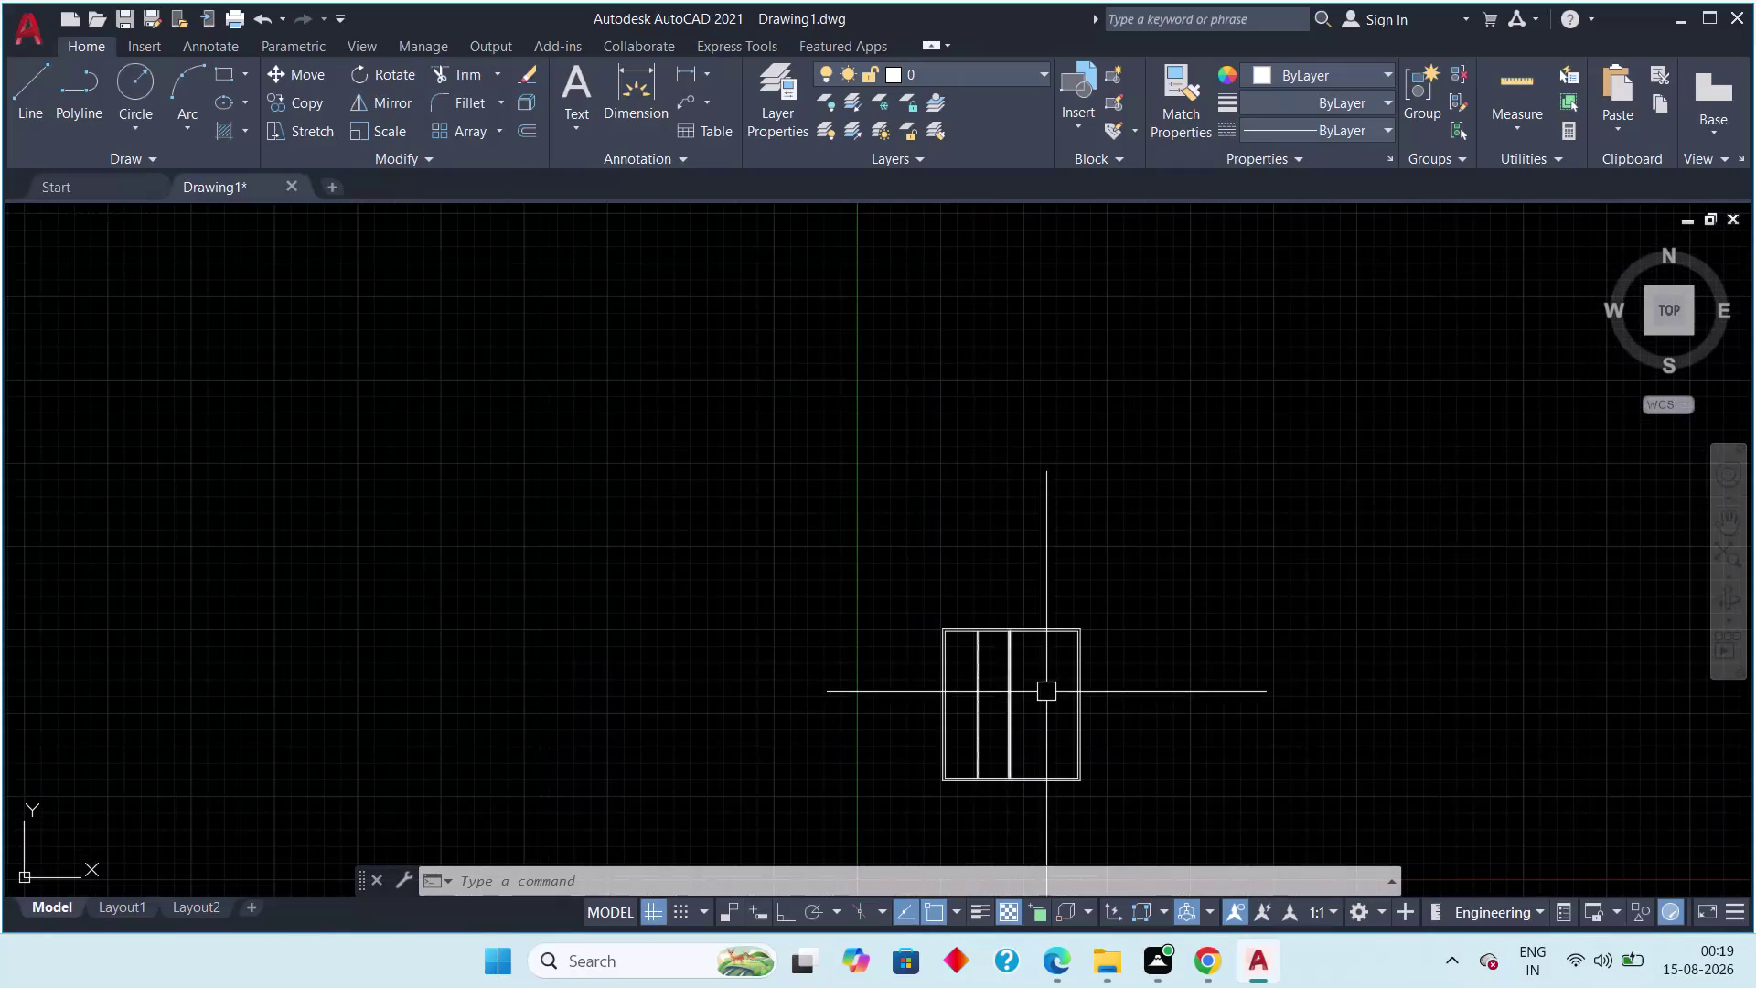
Window-select the rectangle with its two internal dividing lines and erase it all.
middle_drag(1047, 689, 996, 564)
scroll(up, 3)
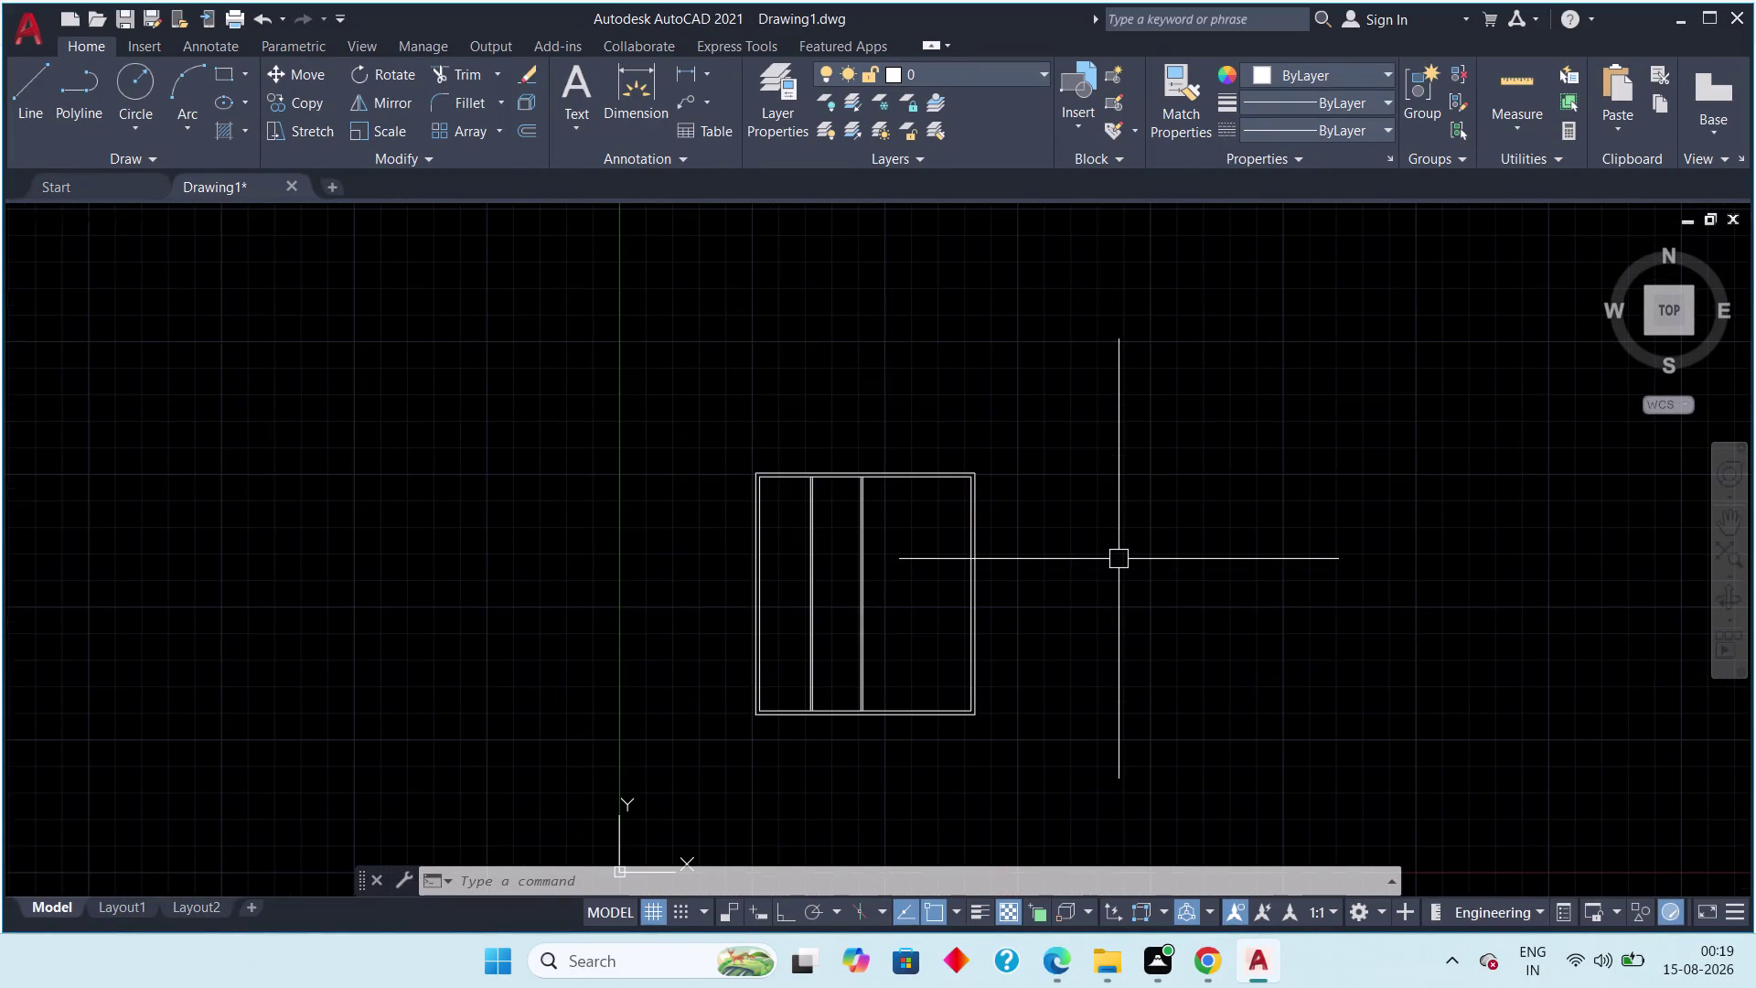
scroll(up, 3)
middle_drag(1079, 541, 1098, 473)
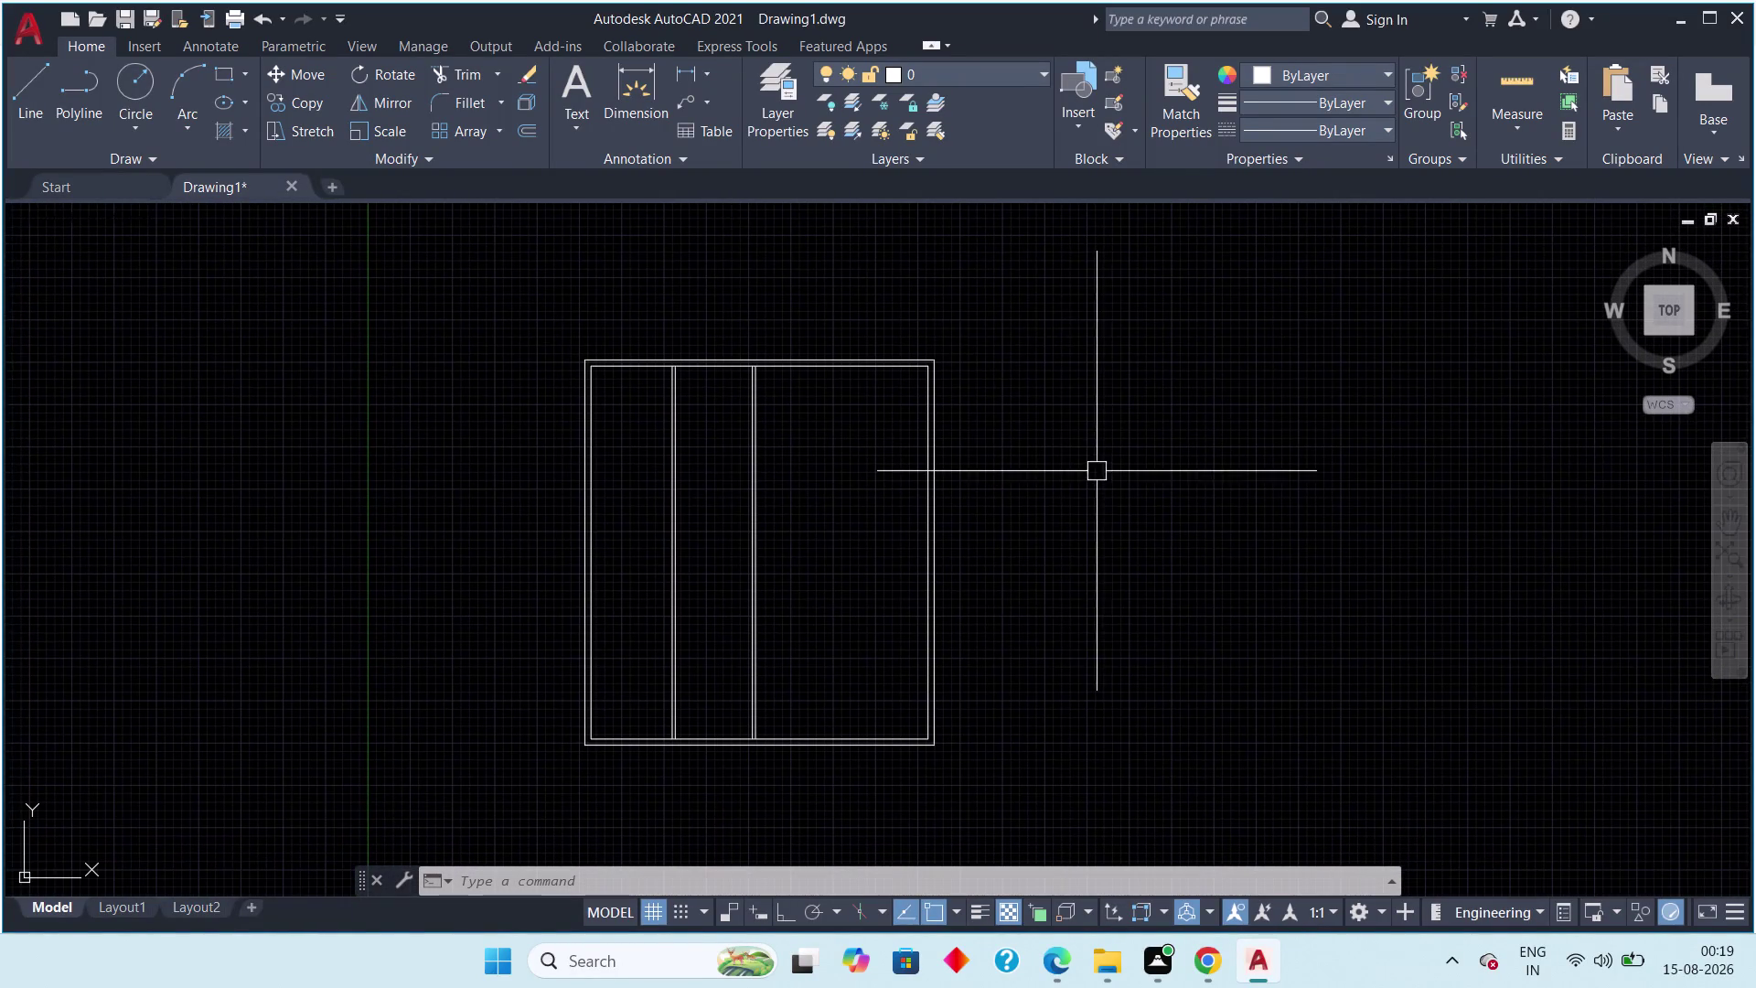
drag(995, 316, 990, 327)
click(533, 840)
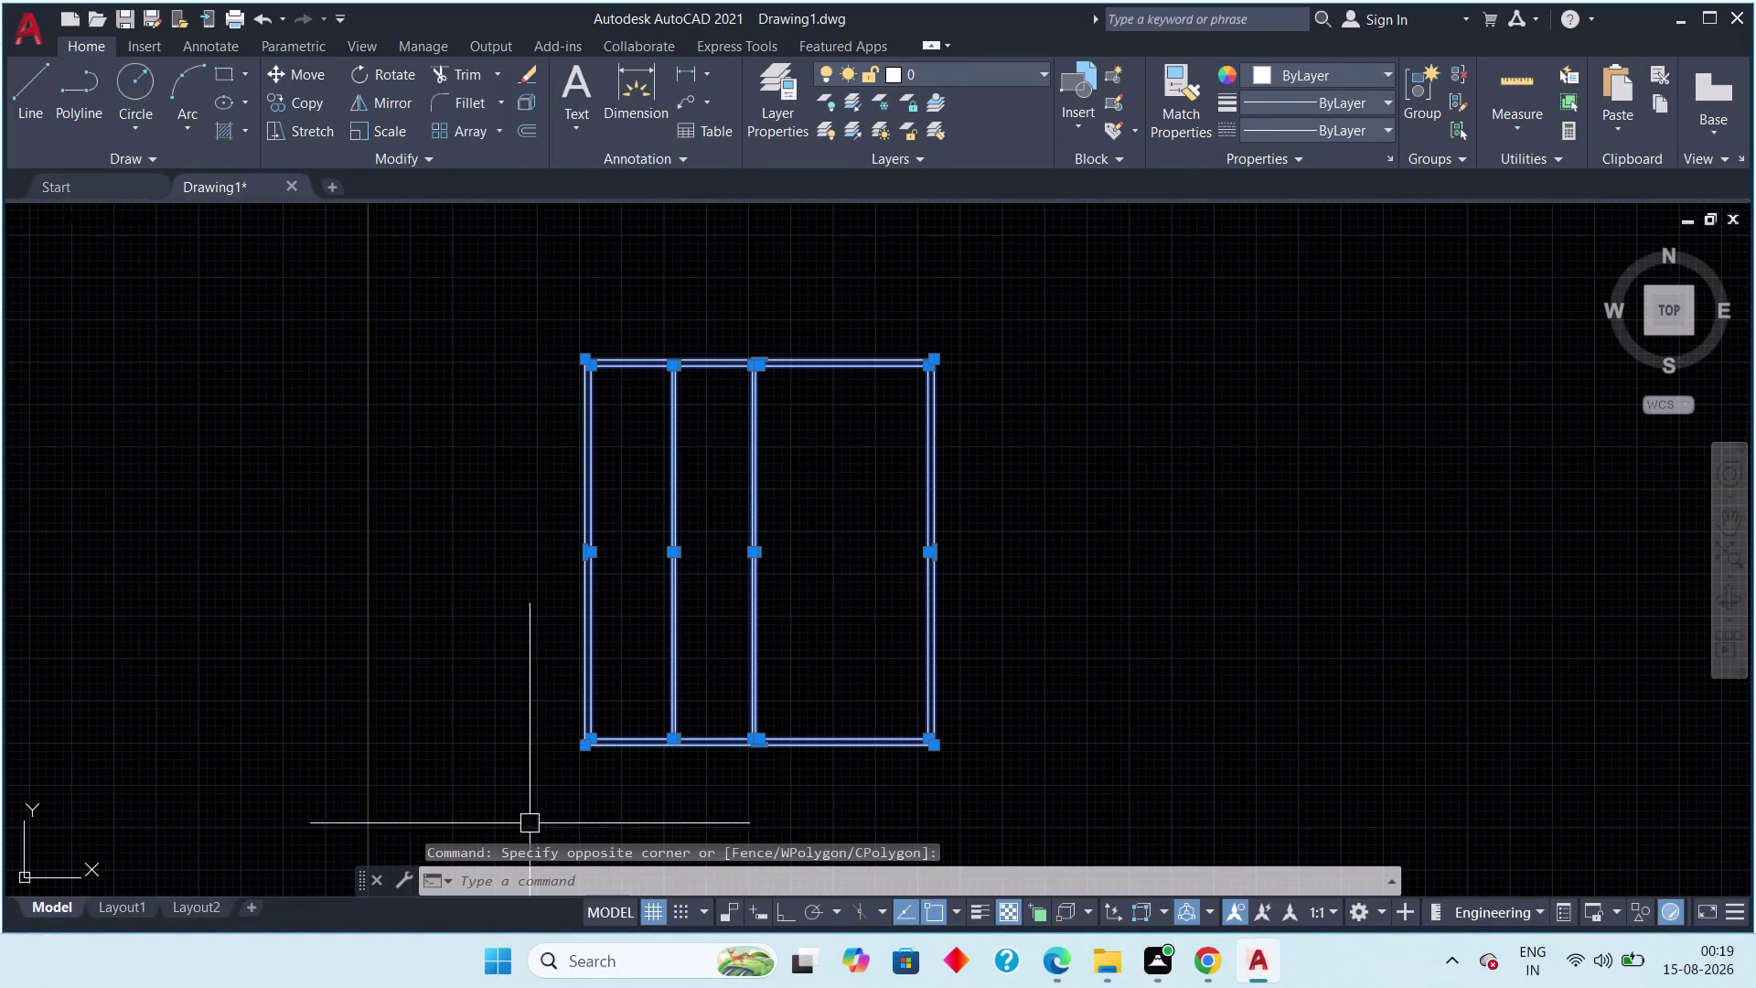
scroll(down, 3)
middle_drag(590, 743, 616, 739)
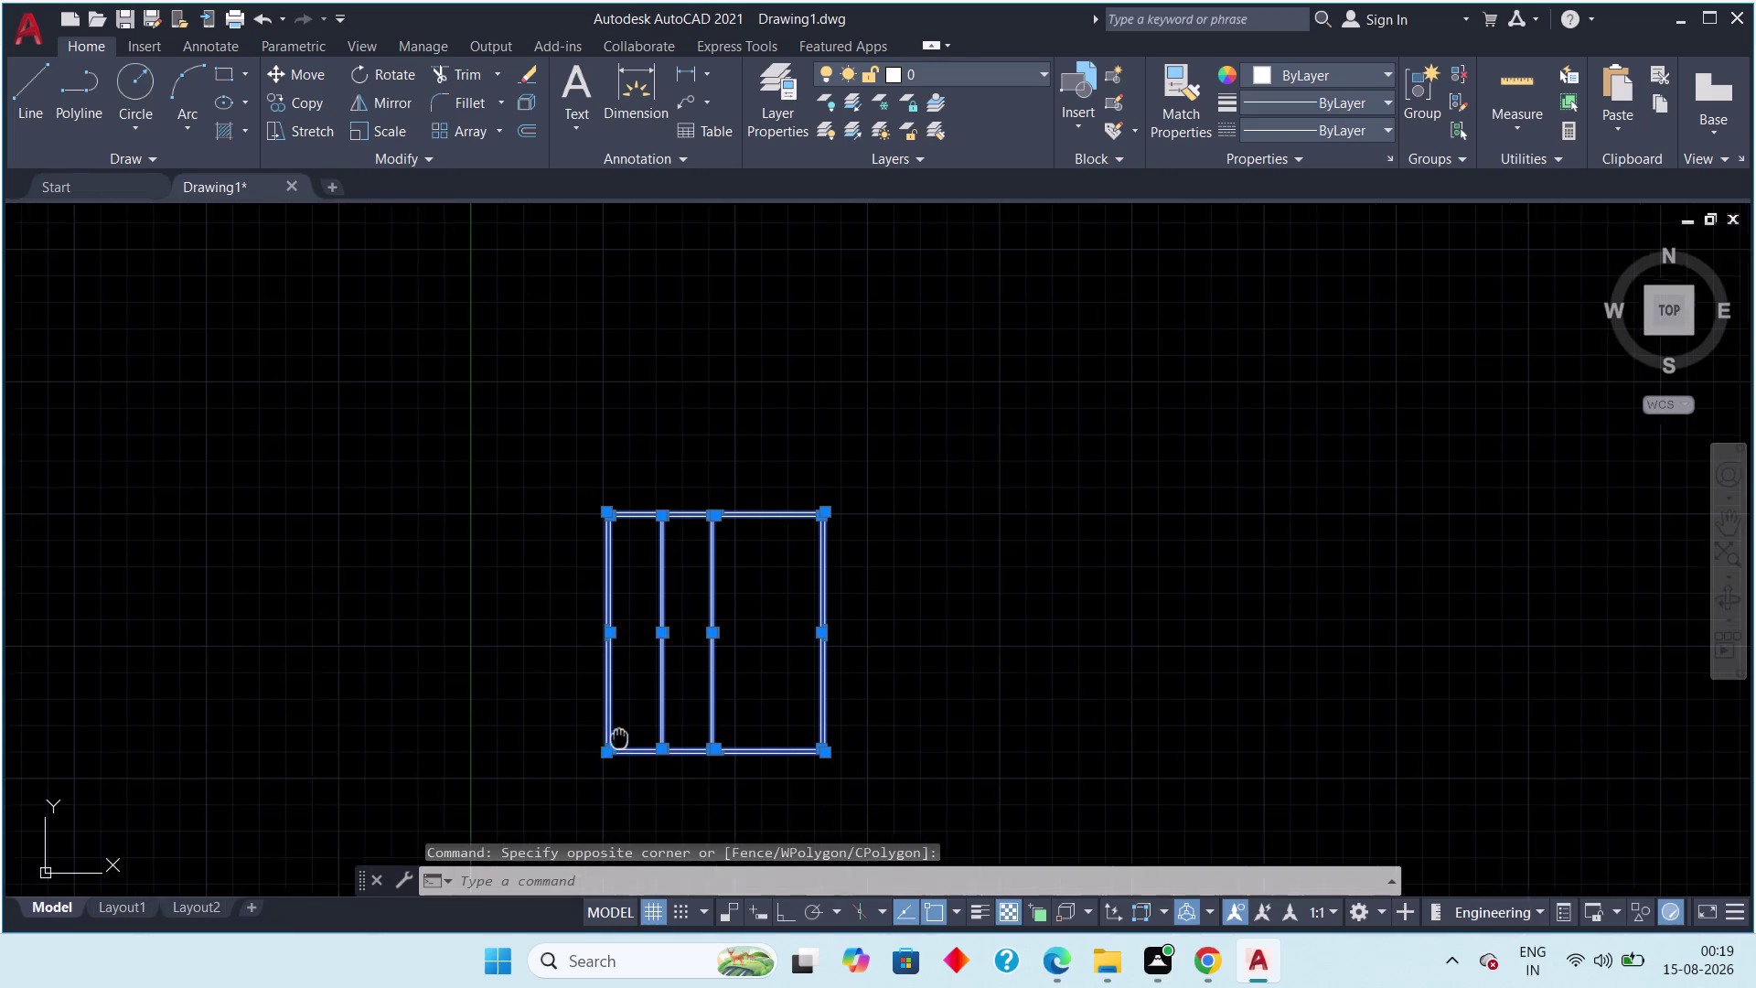
middle_drag(616, 739, 642, 736)
key(Delete)
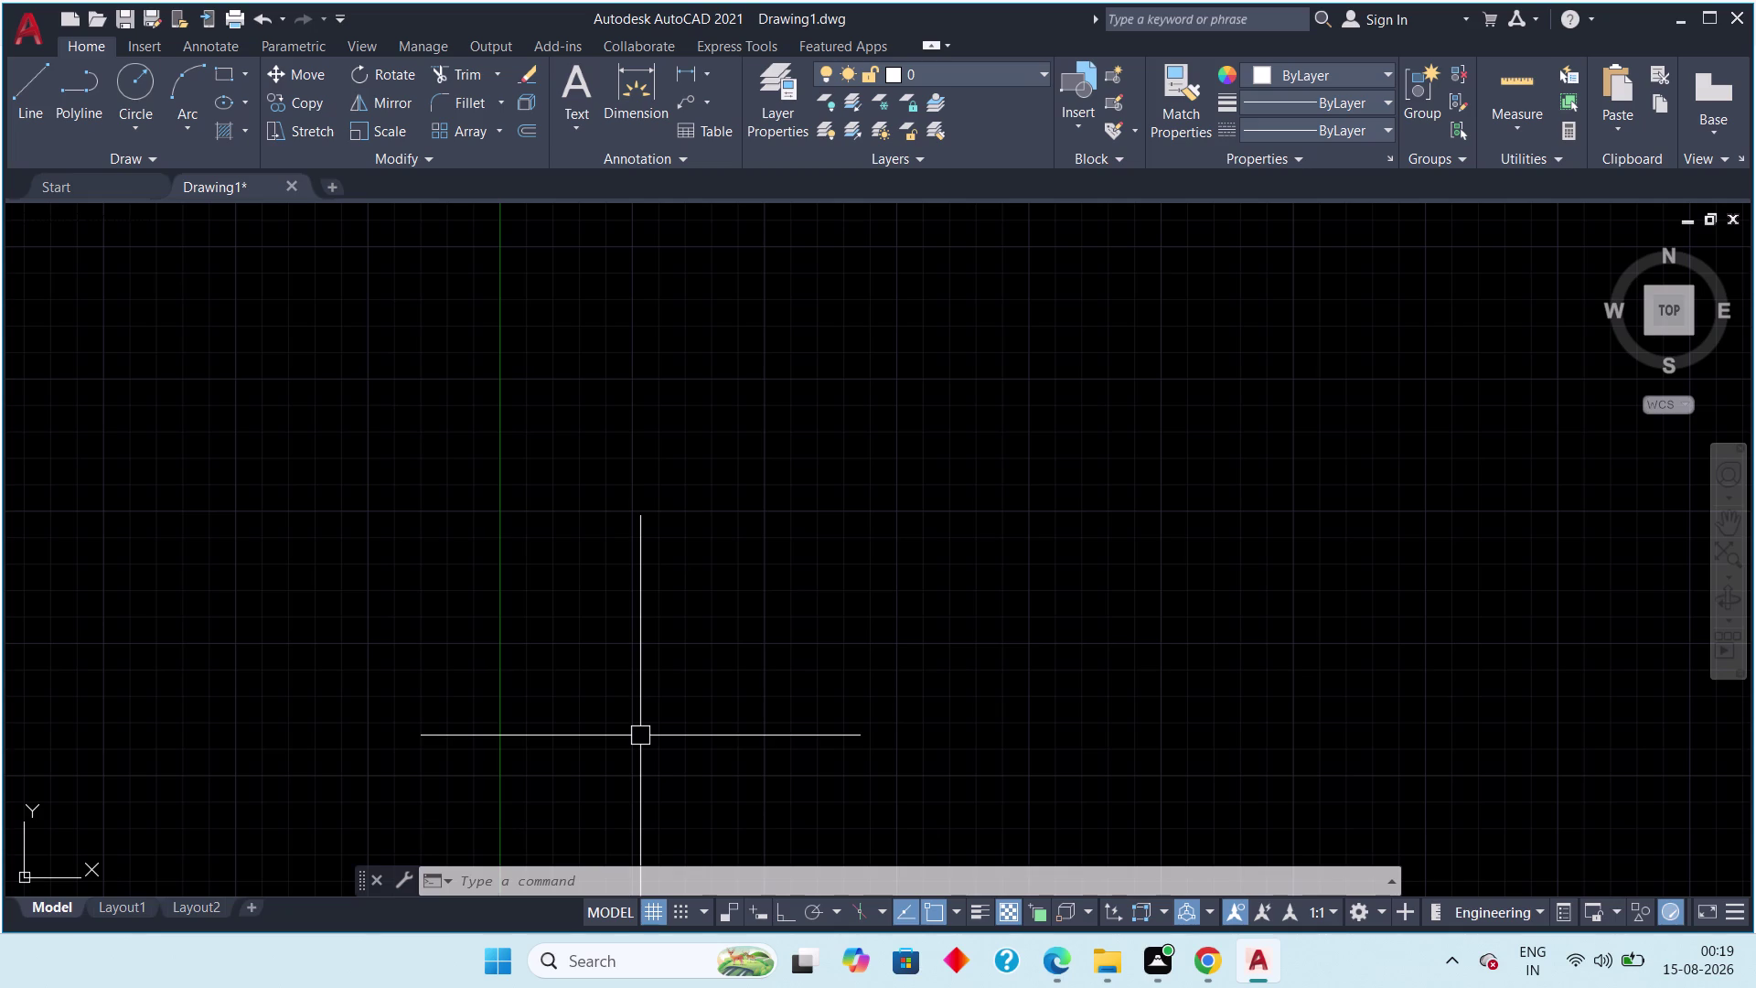
Undo fifteen times to restore the doubled rectangle outline before the offsets.
key(ctrl+z)
key(ctrl+z)
key(ctrl+z)
key(ctrl+z)
key(ctrl+z)
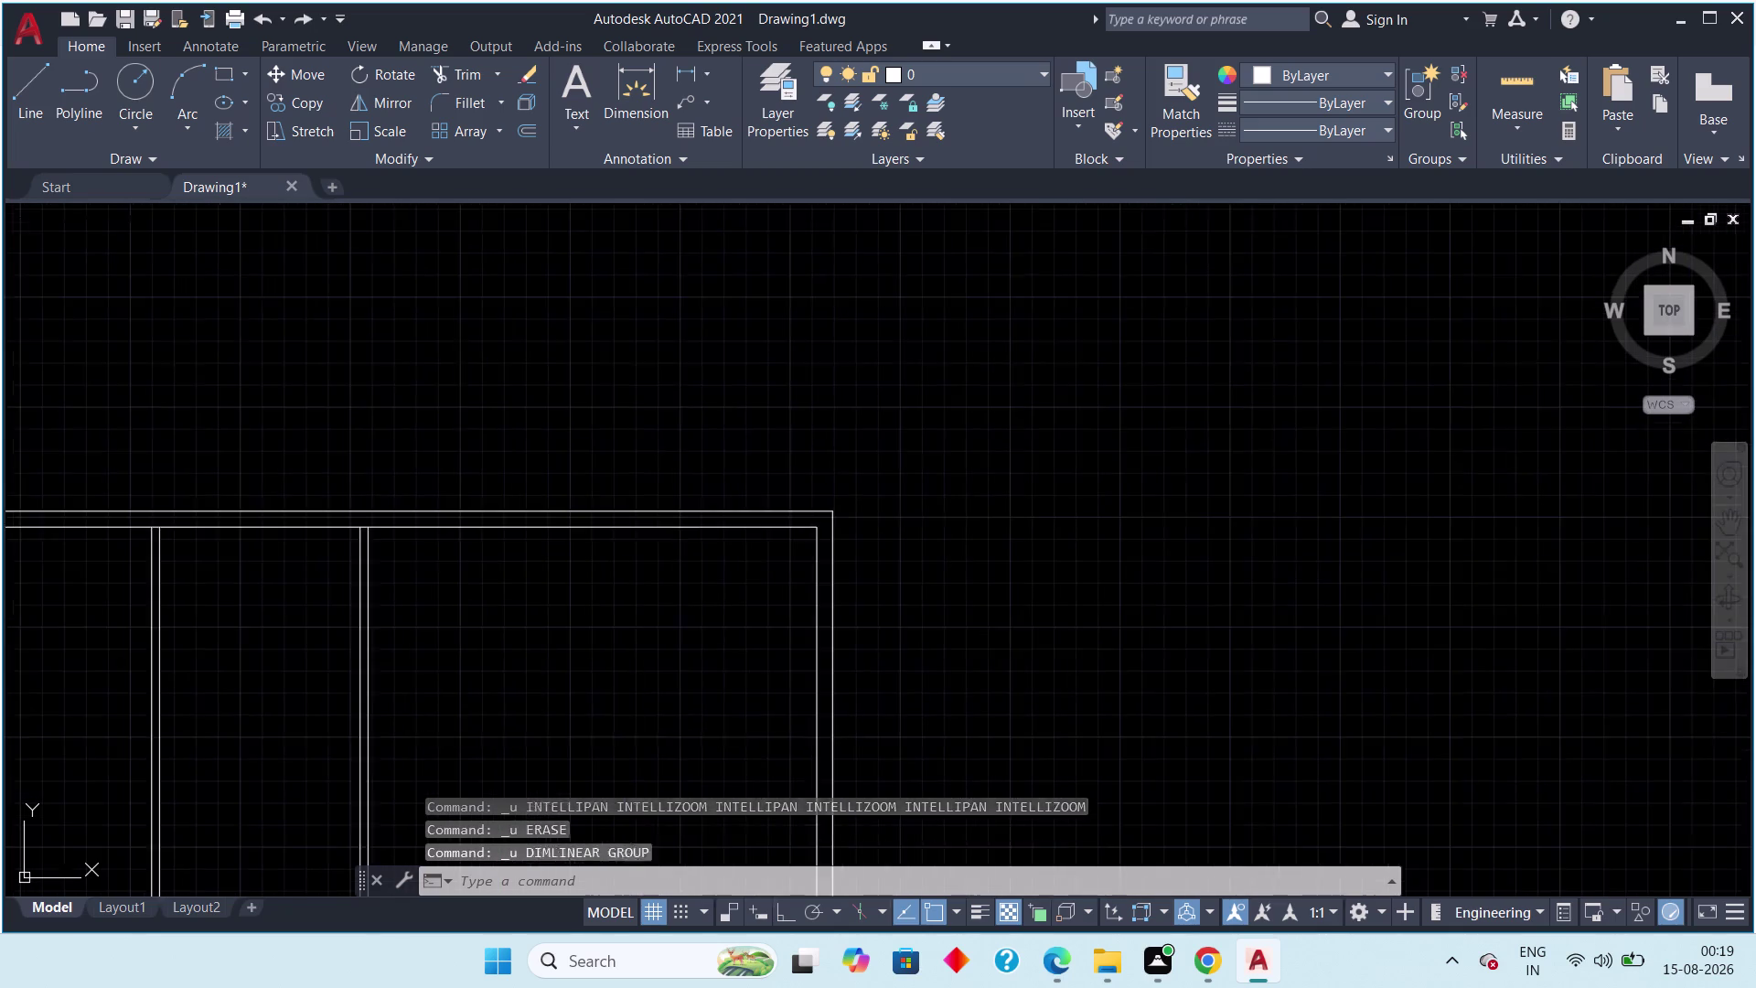
key(ctrl+z)
key(ctrl+z)
key(ctrl+z)
key(ctrl+z)
key(ctrl+z)
key(ctrl+z)
key(ctrl+z)
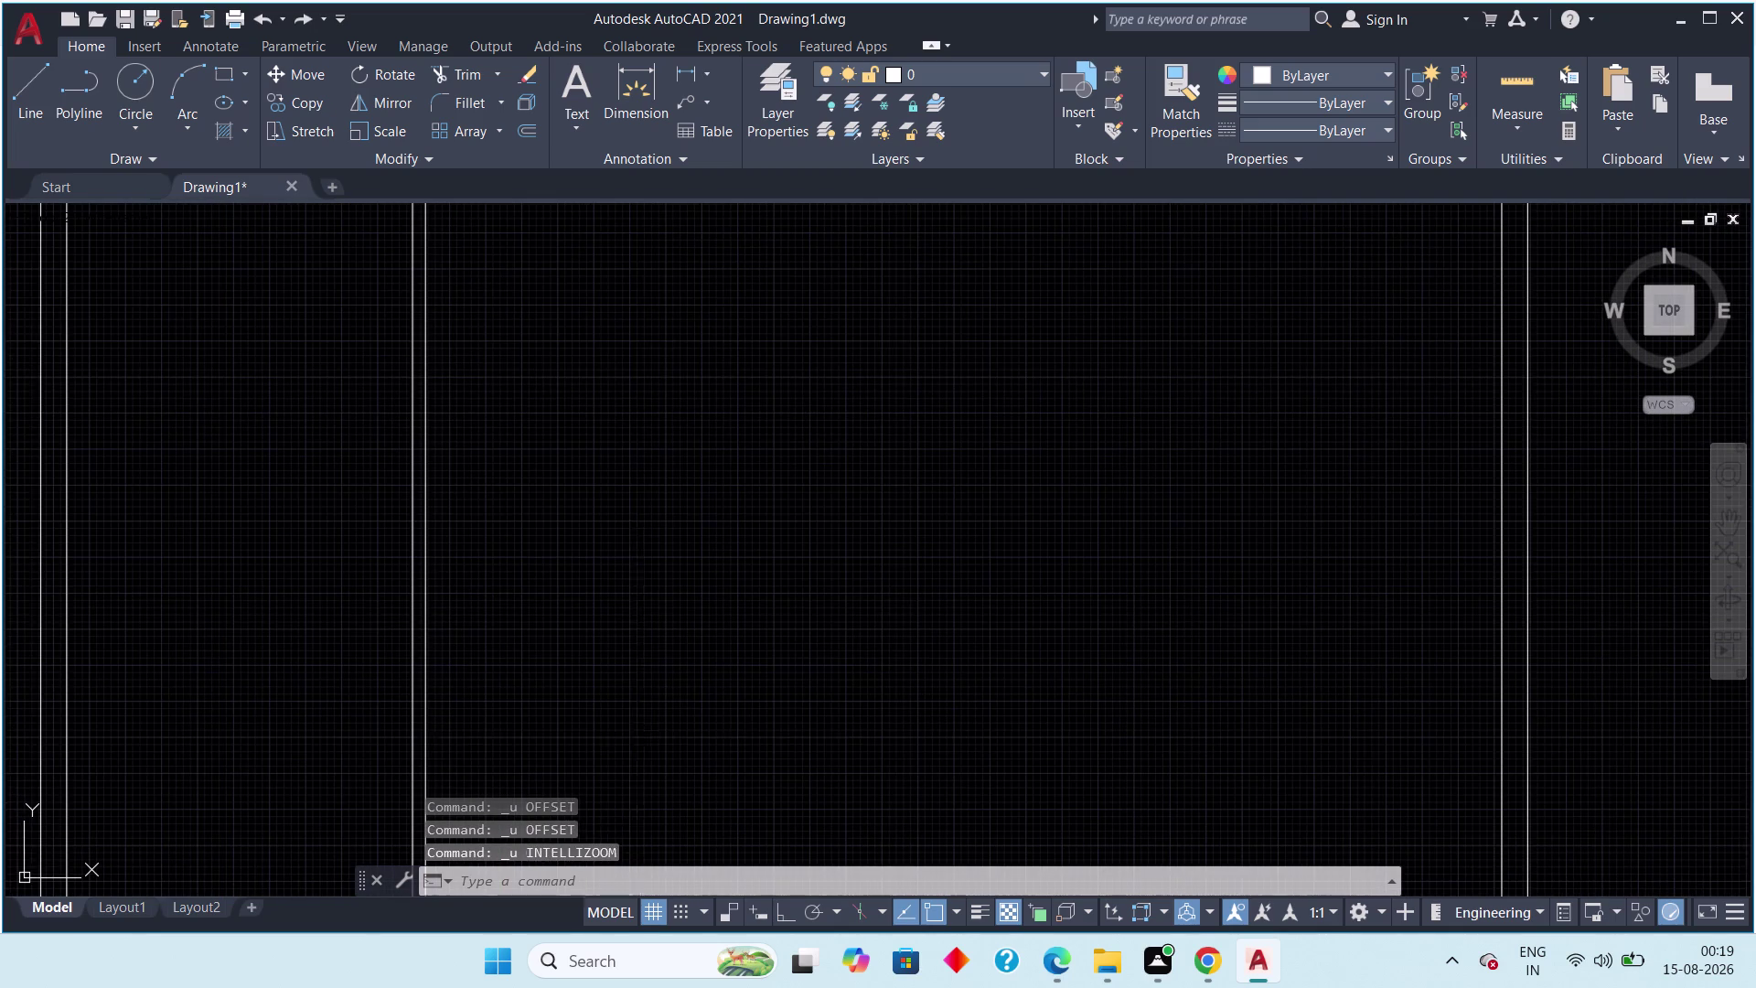
key(ctrl+z)
key(ctrl+z)
key(ctrl+z)
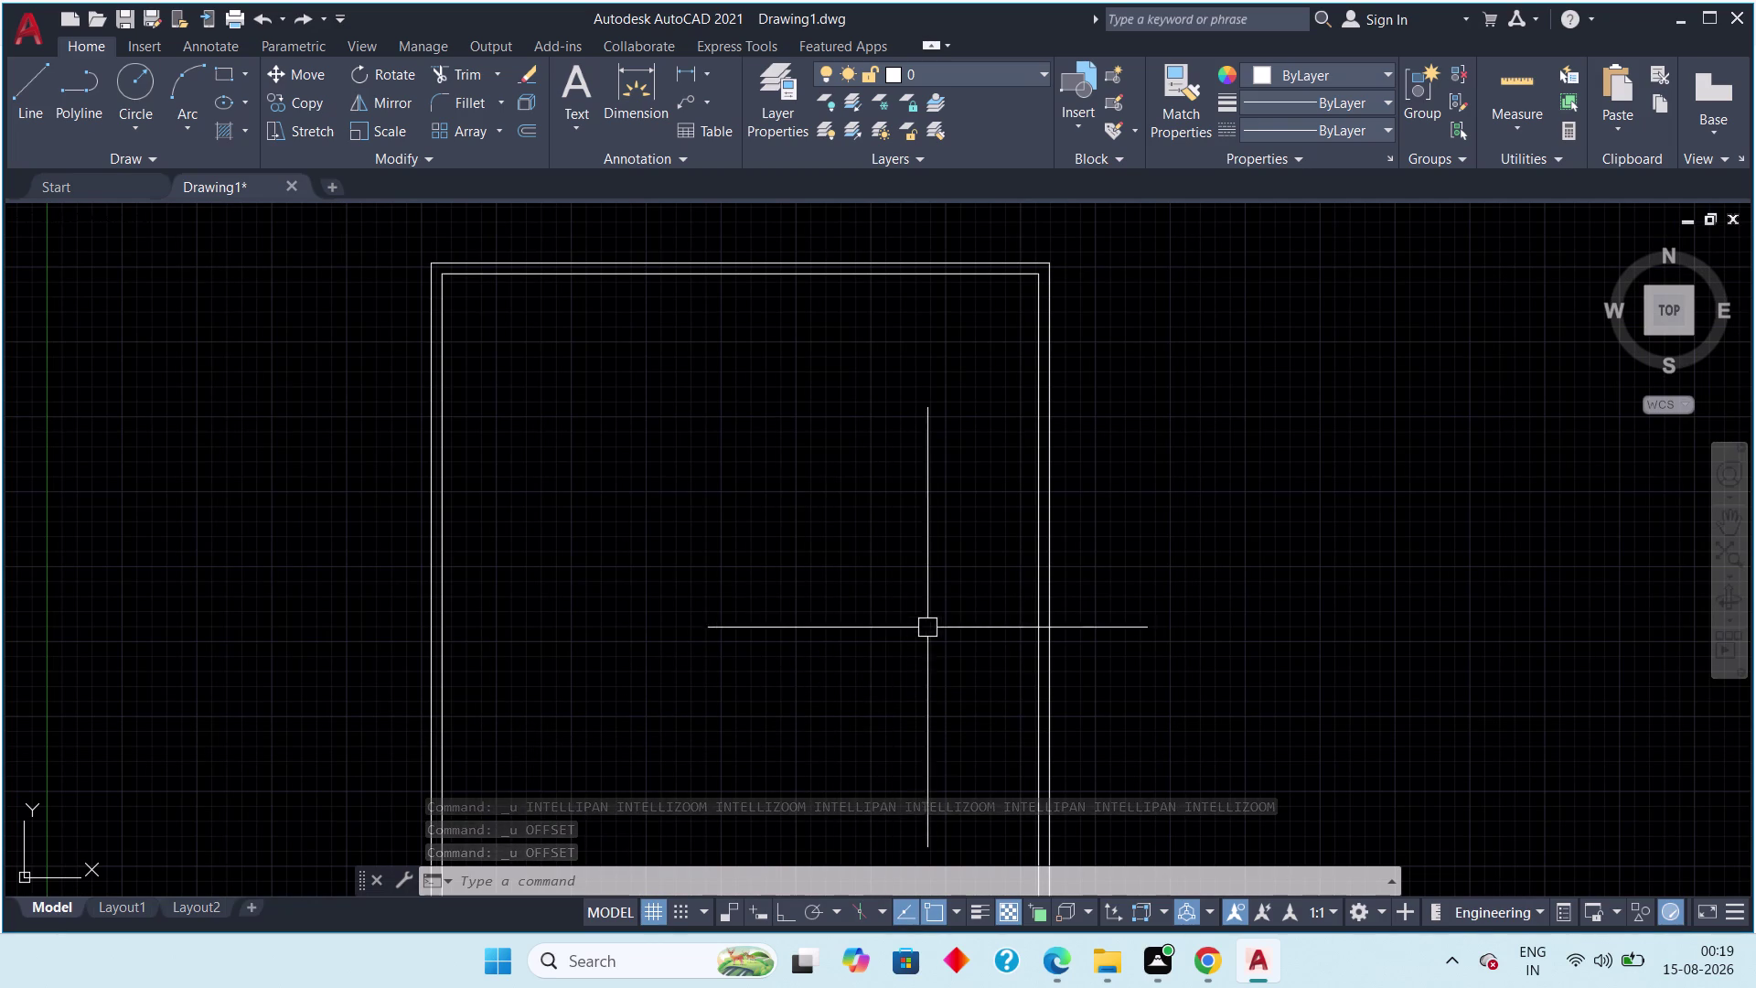
Delete the inner right, top, left and bottom offset lines.
click(1032, 595)
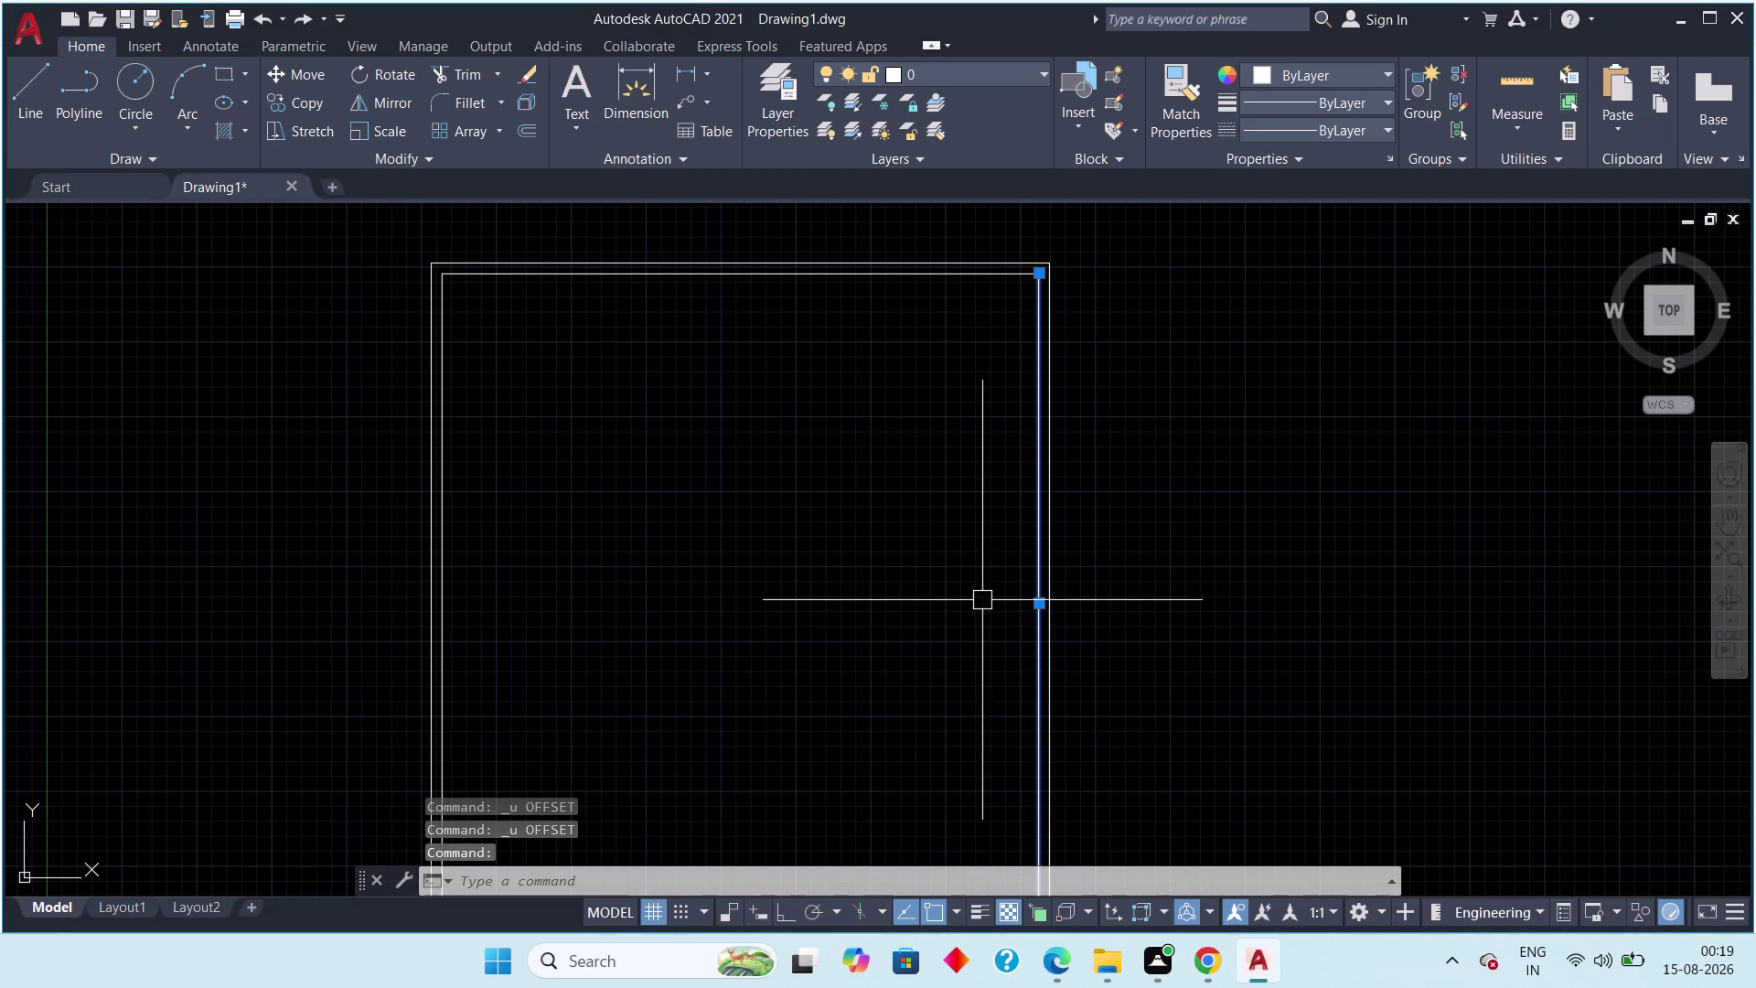
key(Delete)
click(800, 274)
key(Delete)
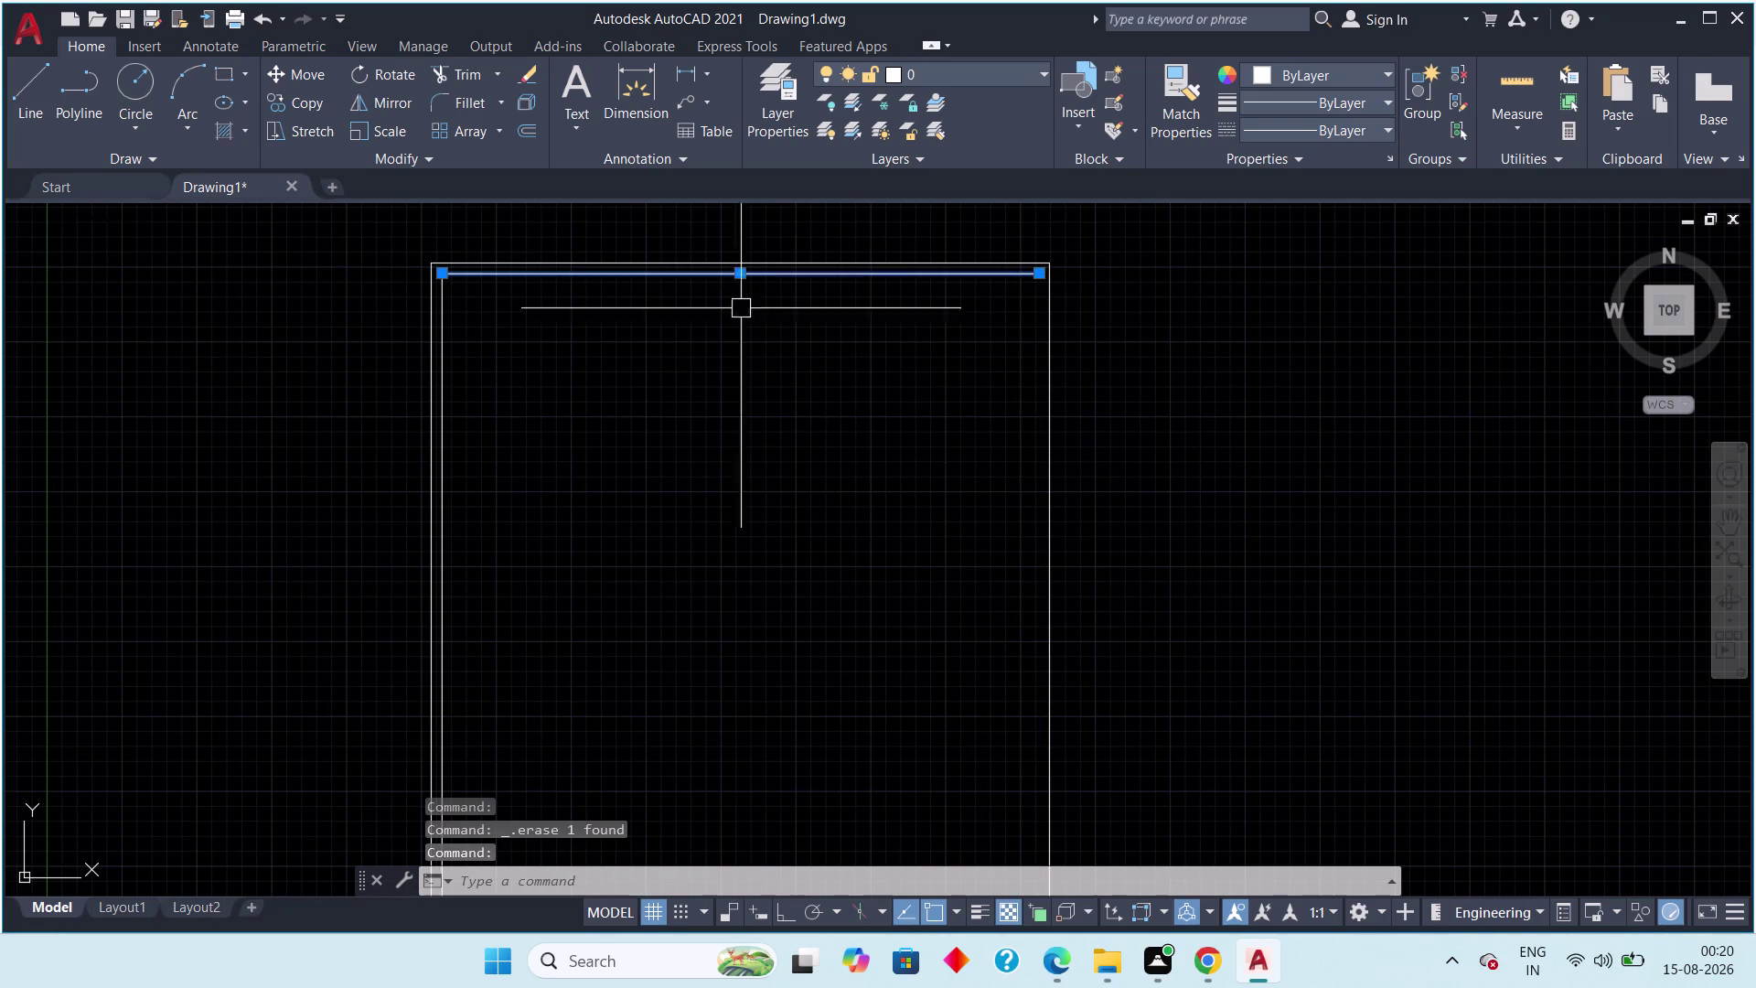
click(443, 502)
key(Delete)
scroll(down, 3)
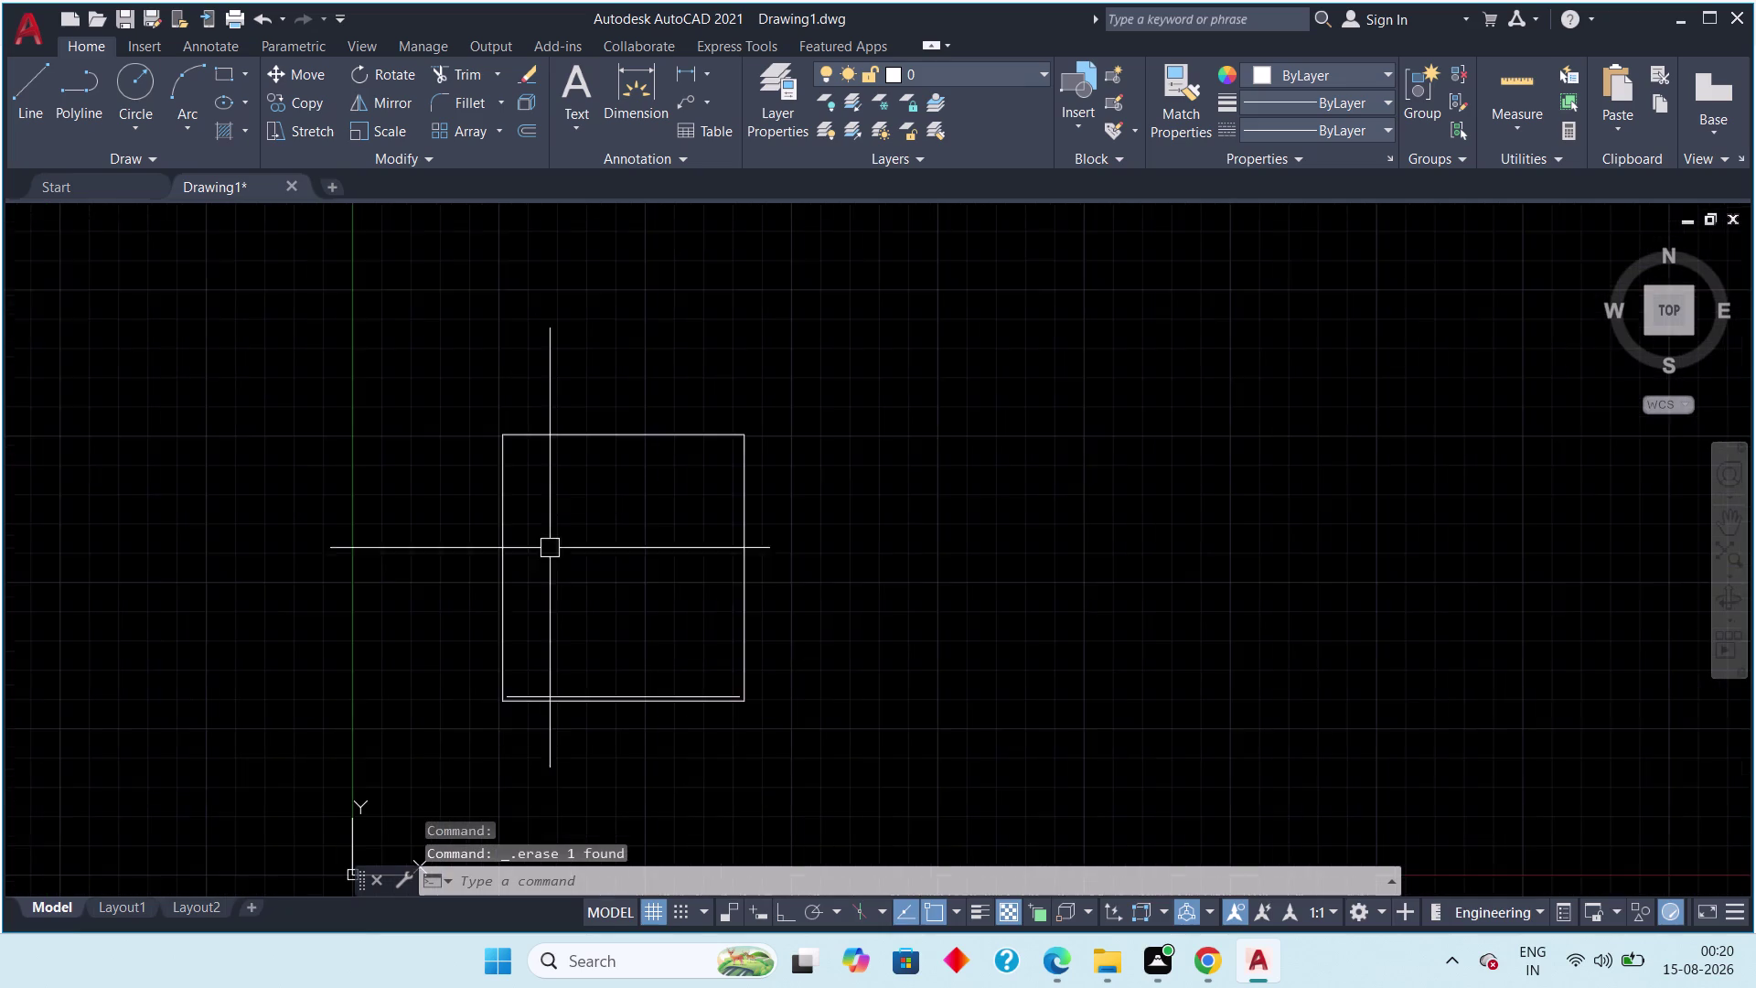
middle_drag(573, 574, 507, 429)
scroll(up, 3)
click(555, 571)
key(Delete)
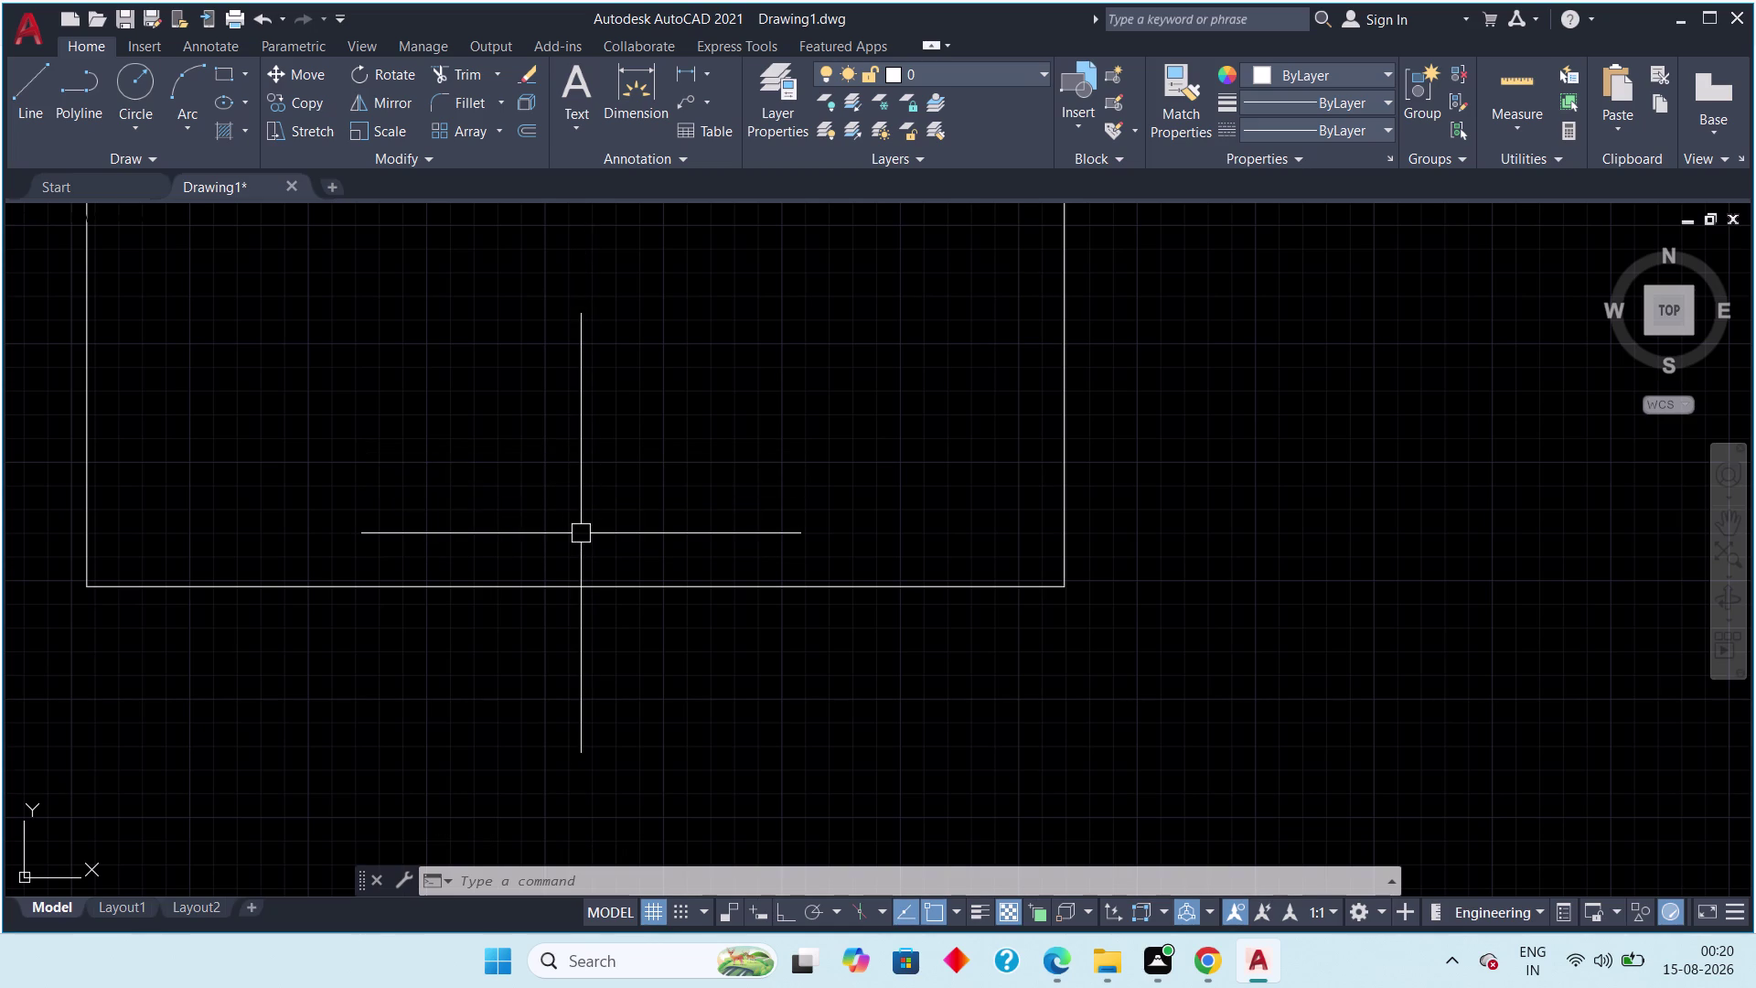
Zoom in on the rectangle's lower-left corner and start the Line command.
scroll(down, 3)
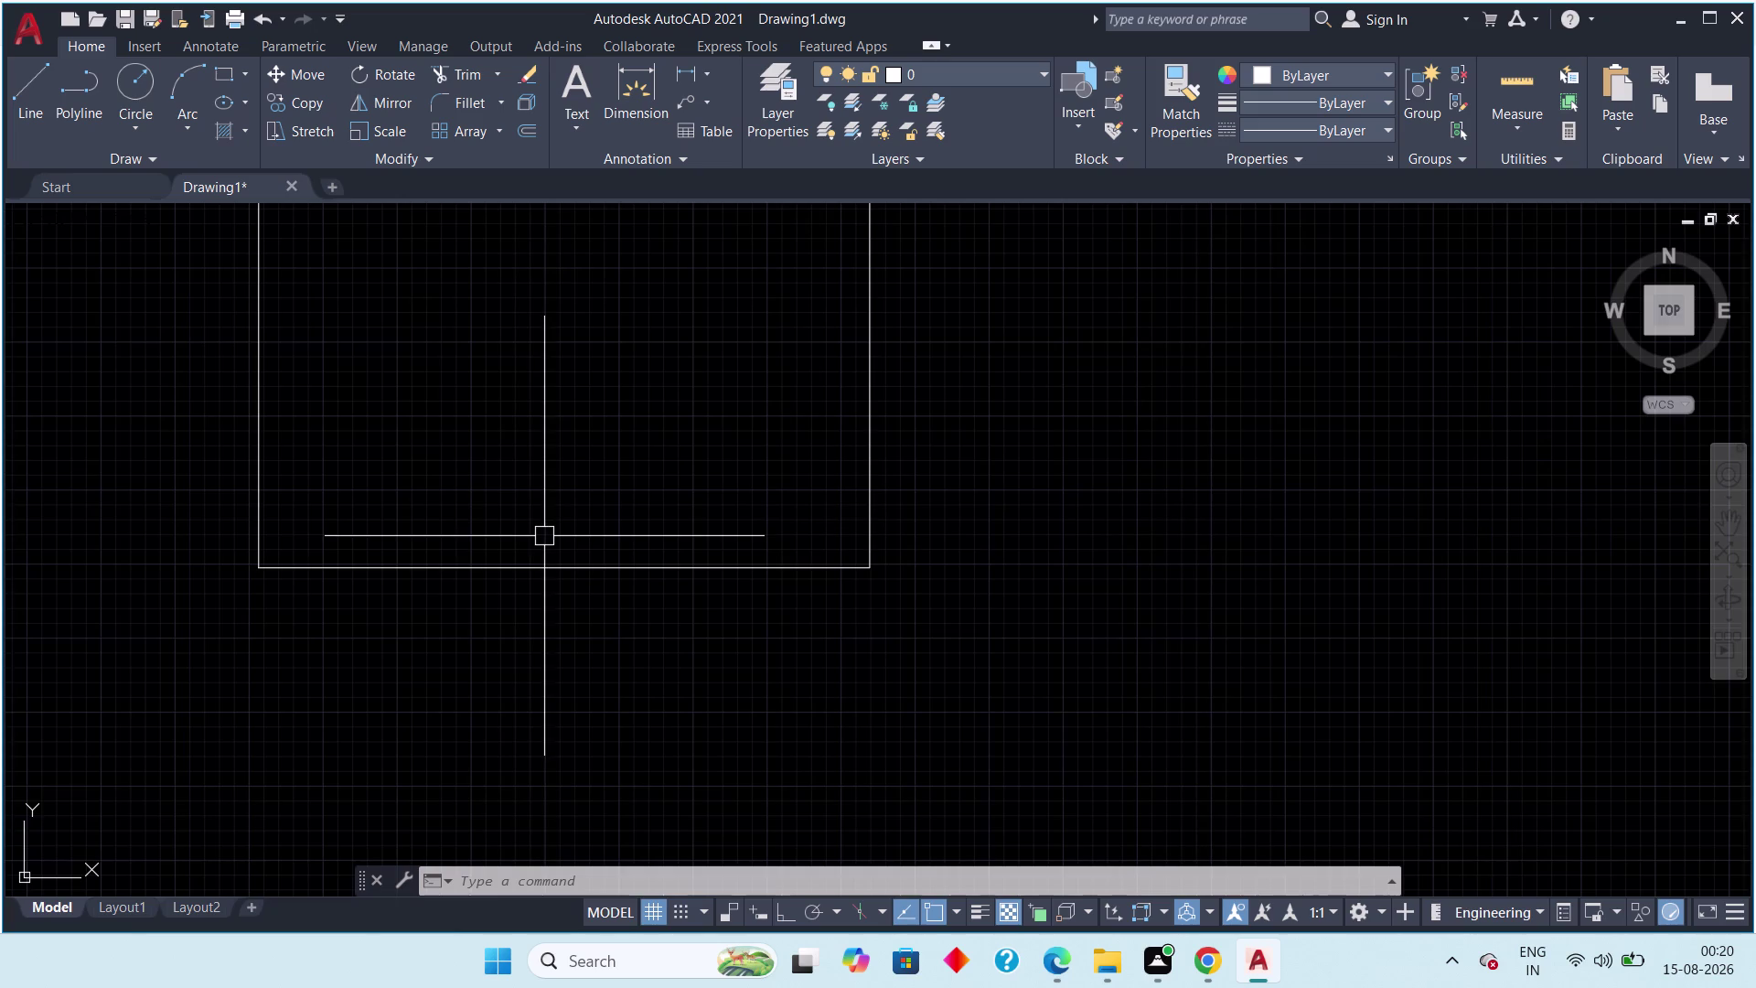
middle_drag(517, 522, 851, 490)
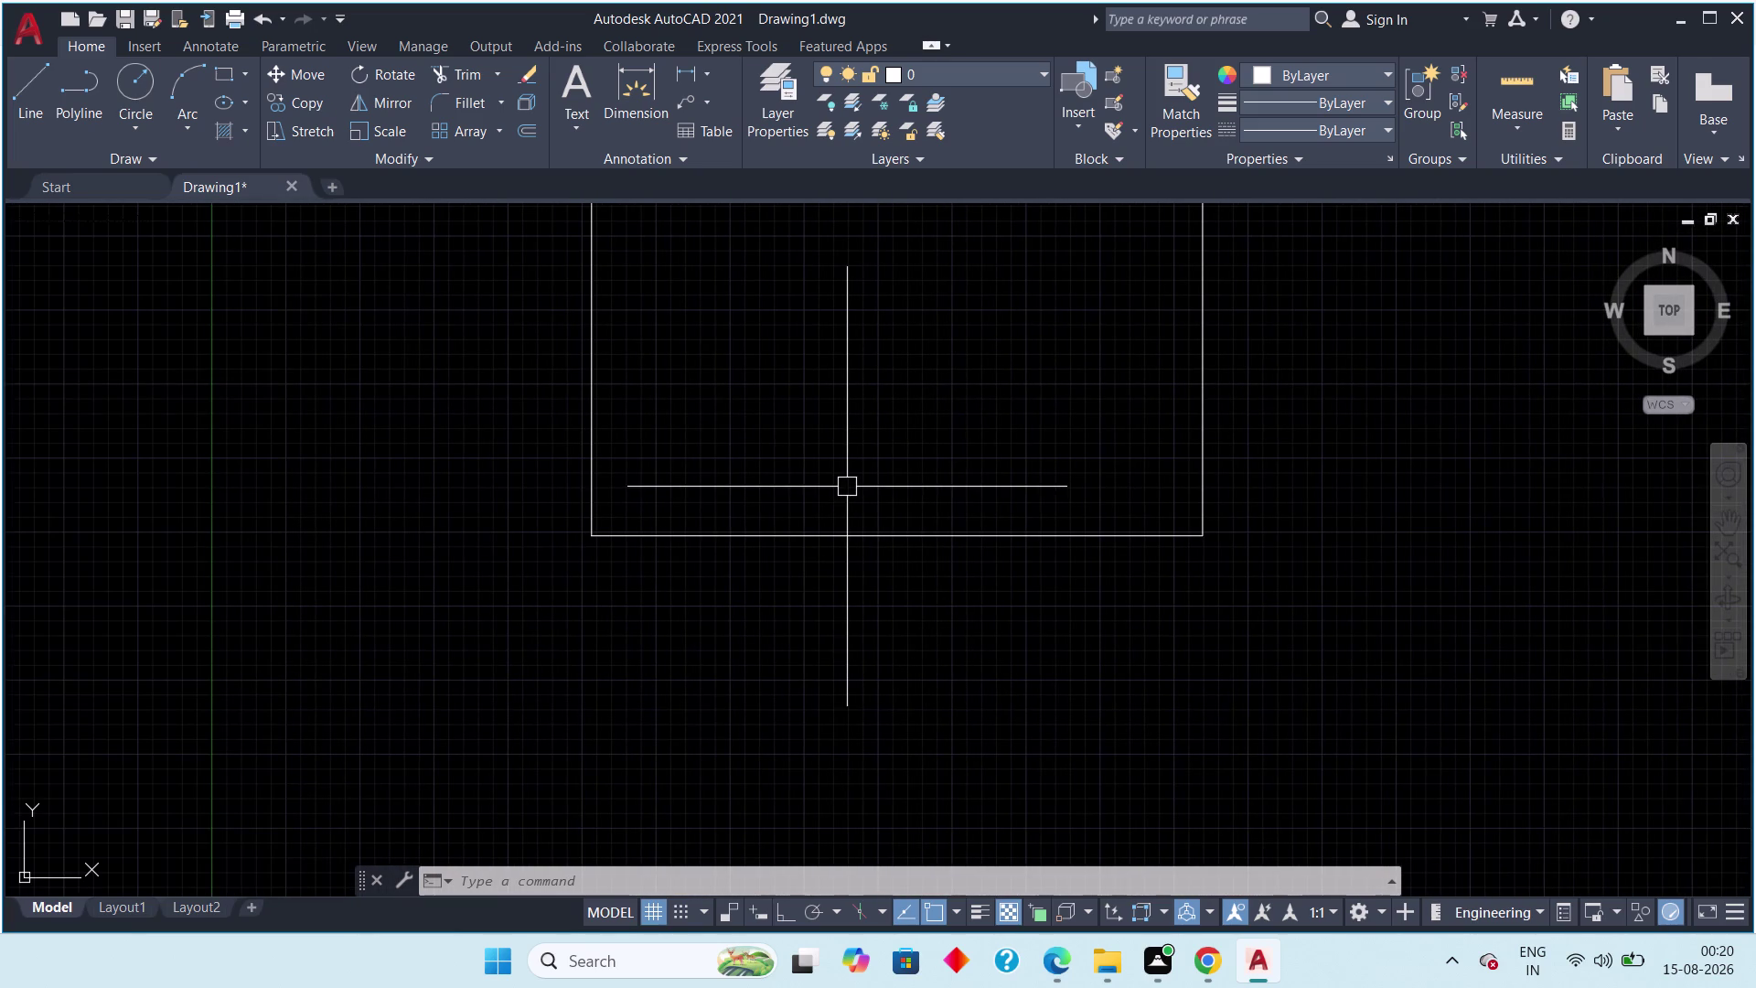
scroll(up, 3)
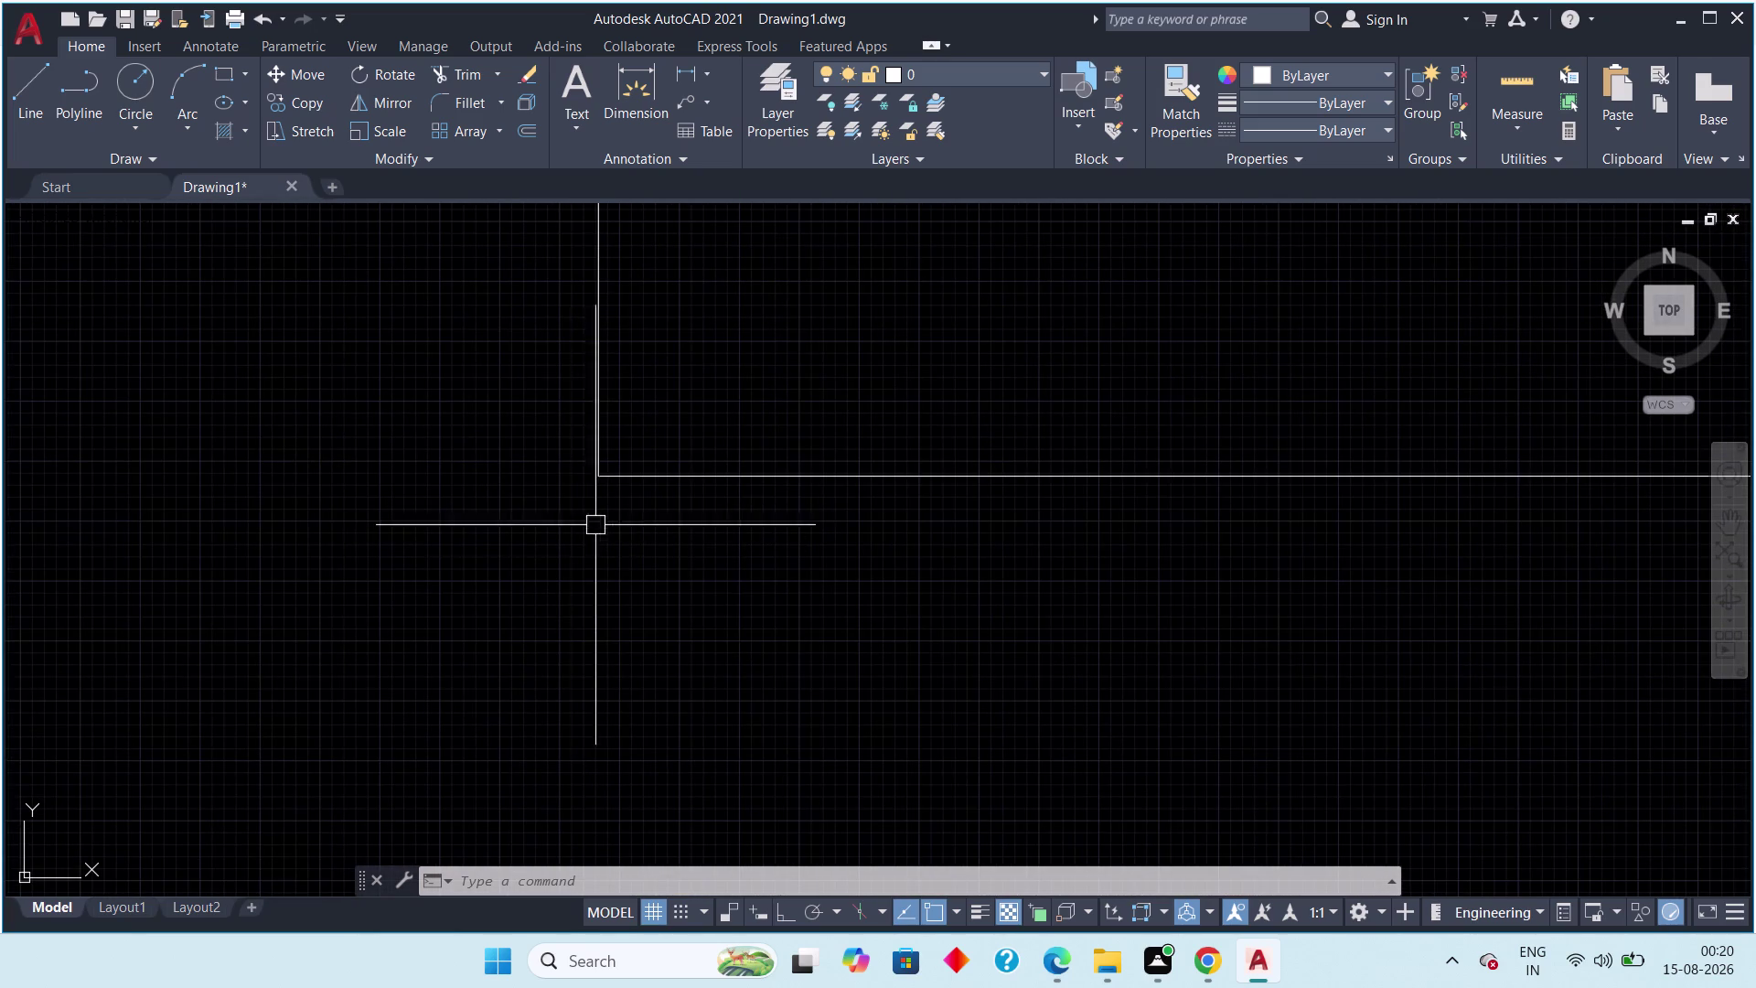
scroll(up, 3)
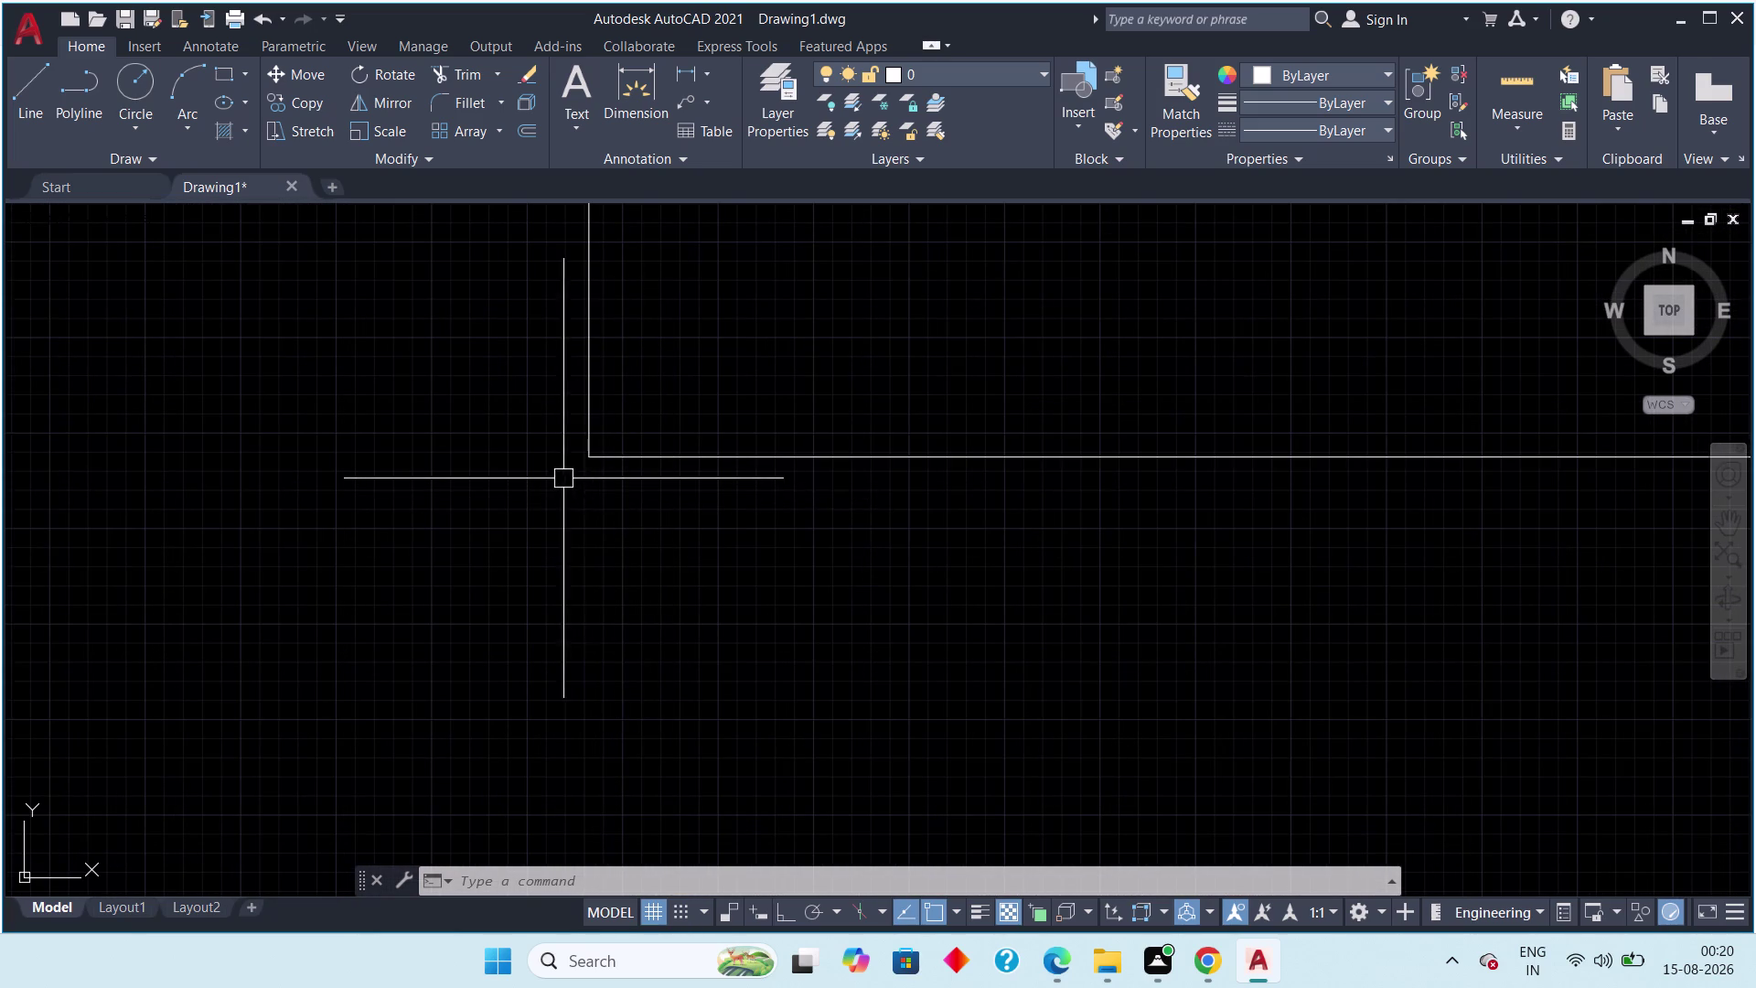
scroll(up, 3)
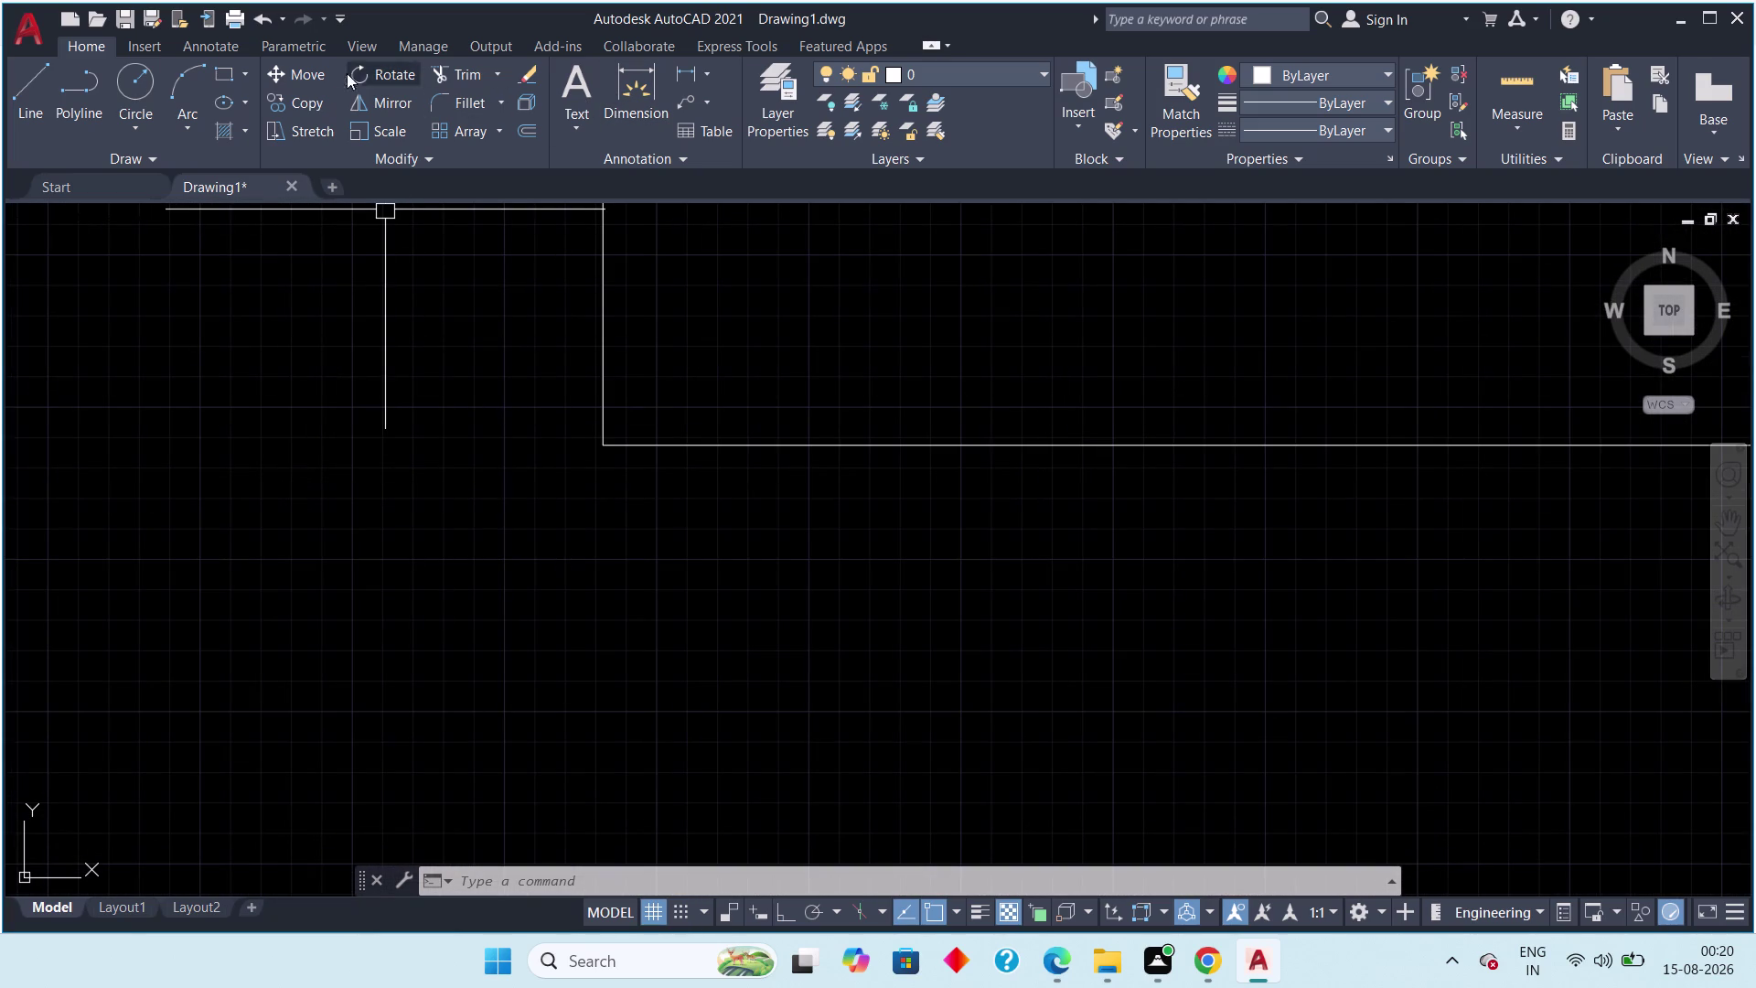
click(35, 86)
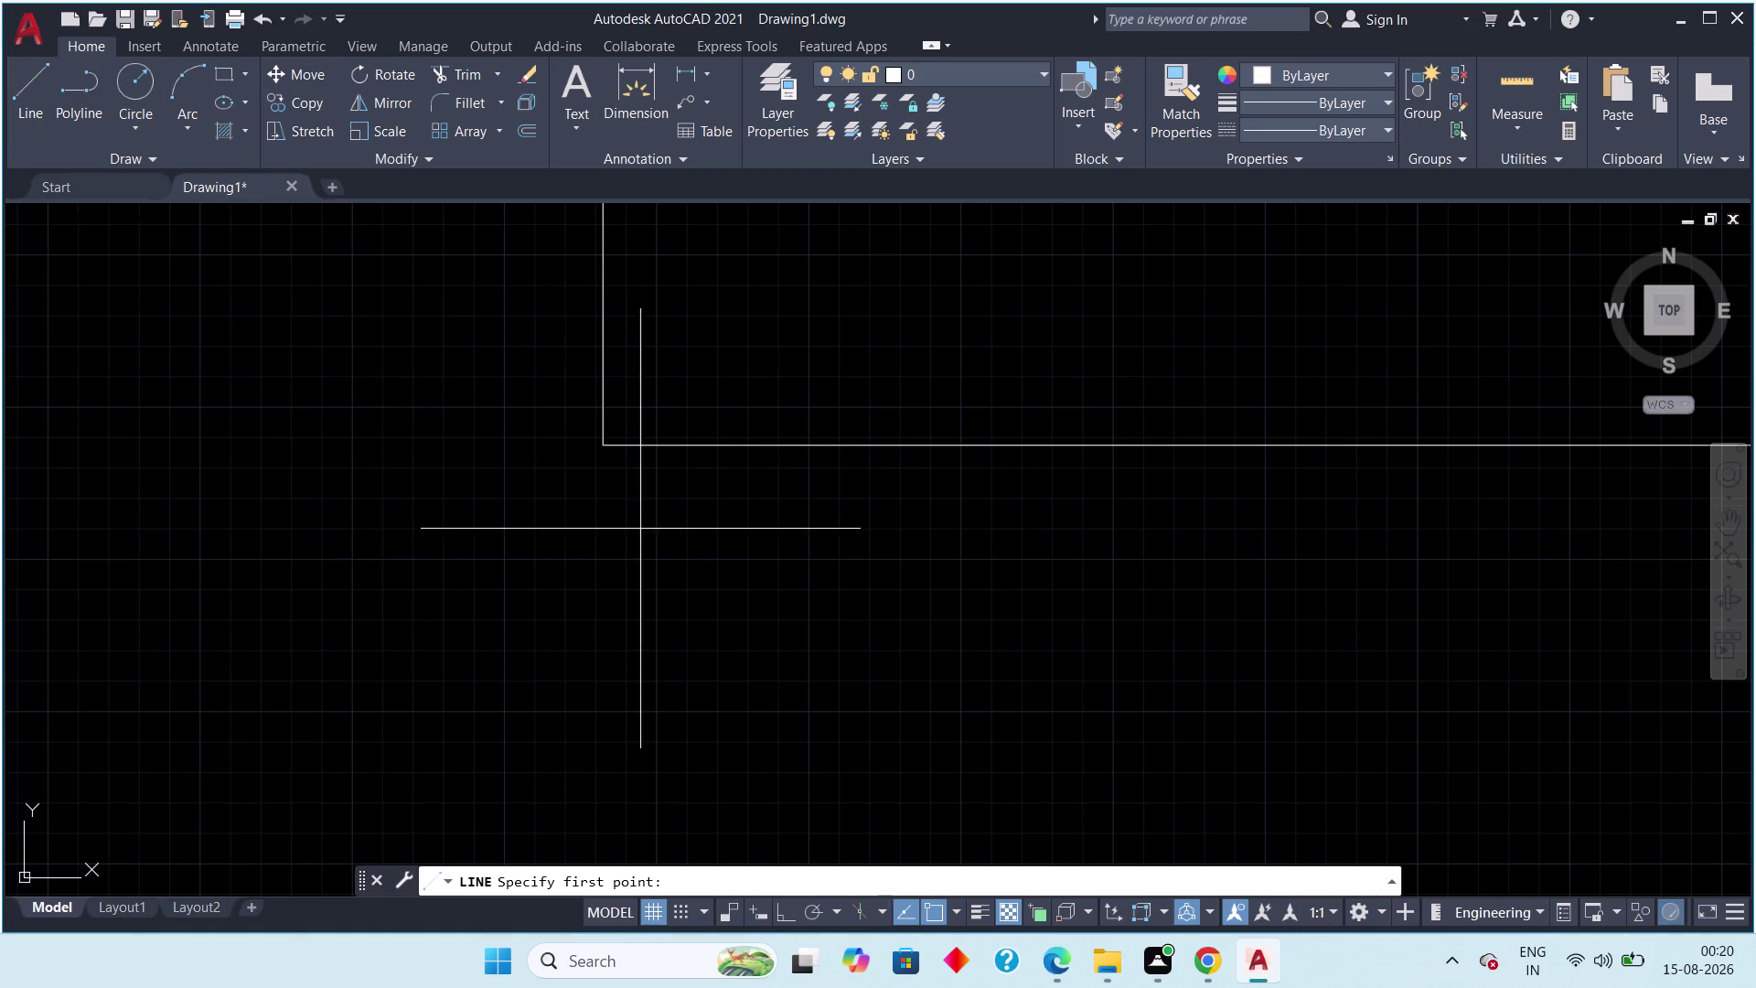
Draw a 2' horizontal line leftward from the lower-left corner with Ortho on.
click(596, 440)
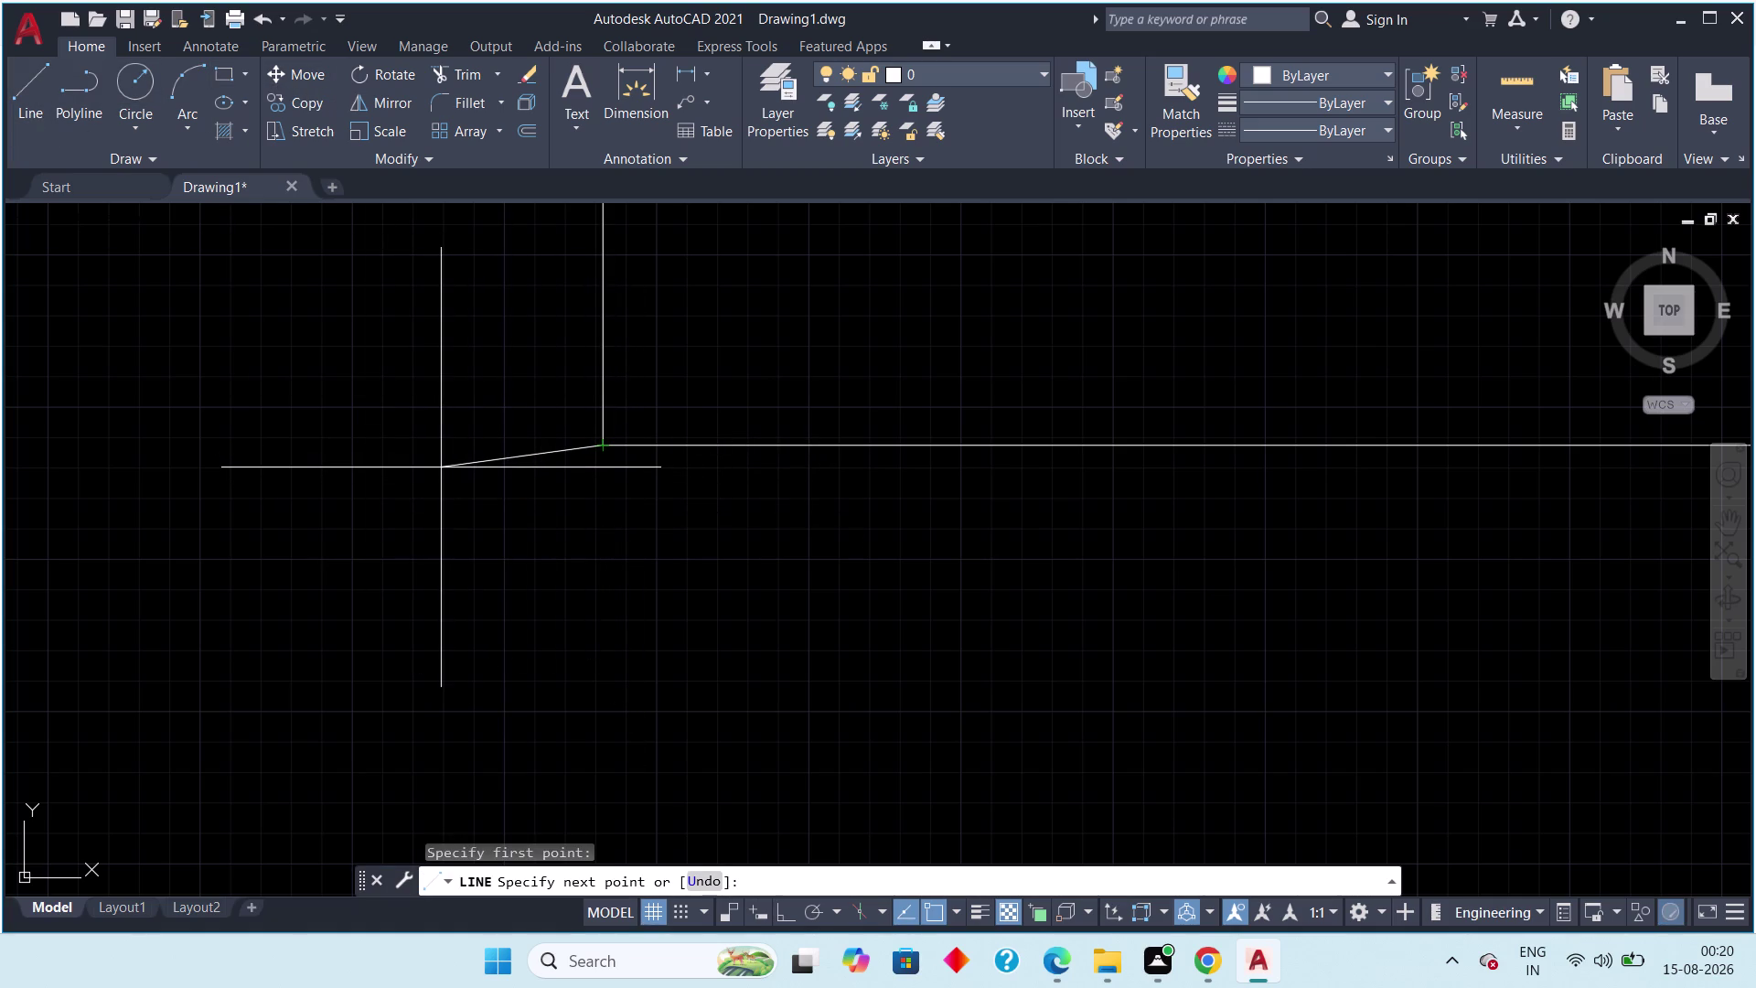
key(F8)
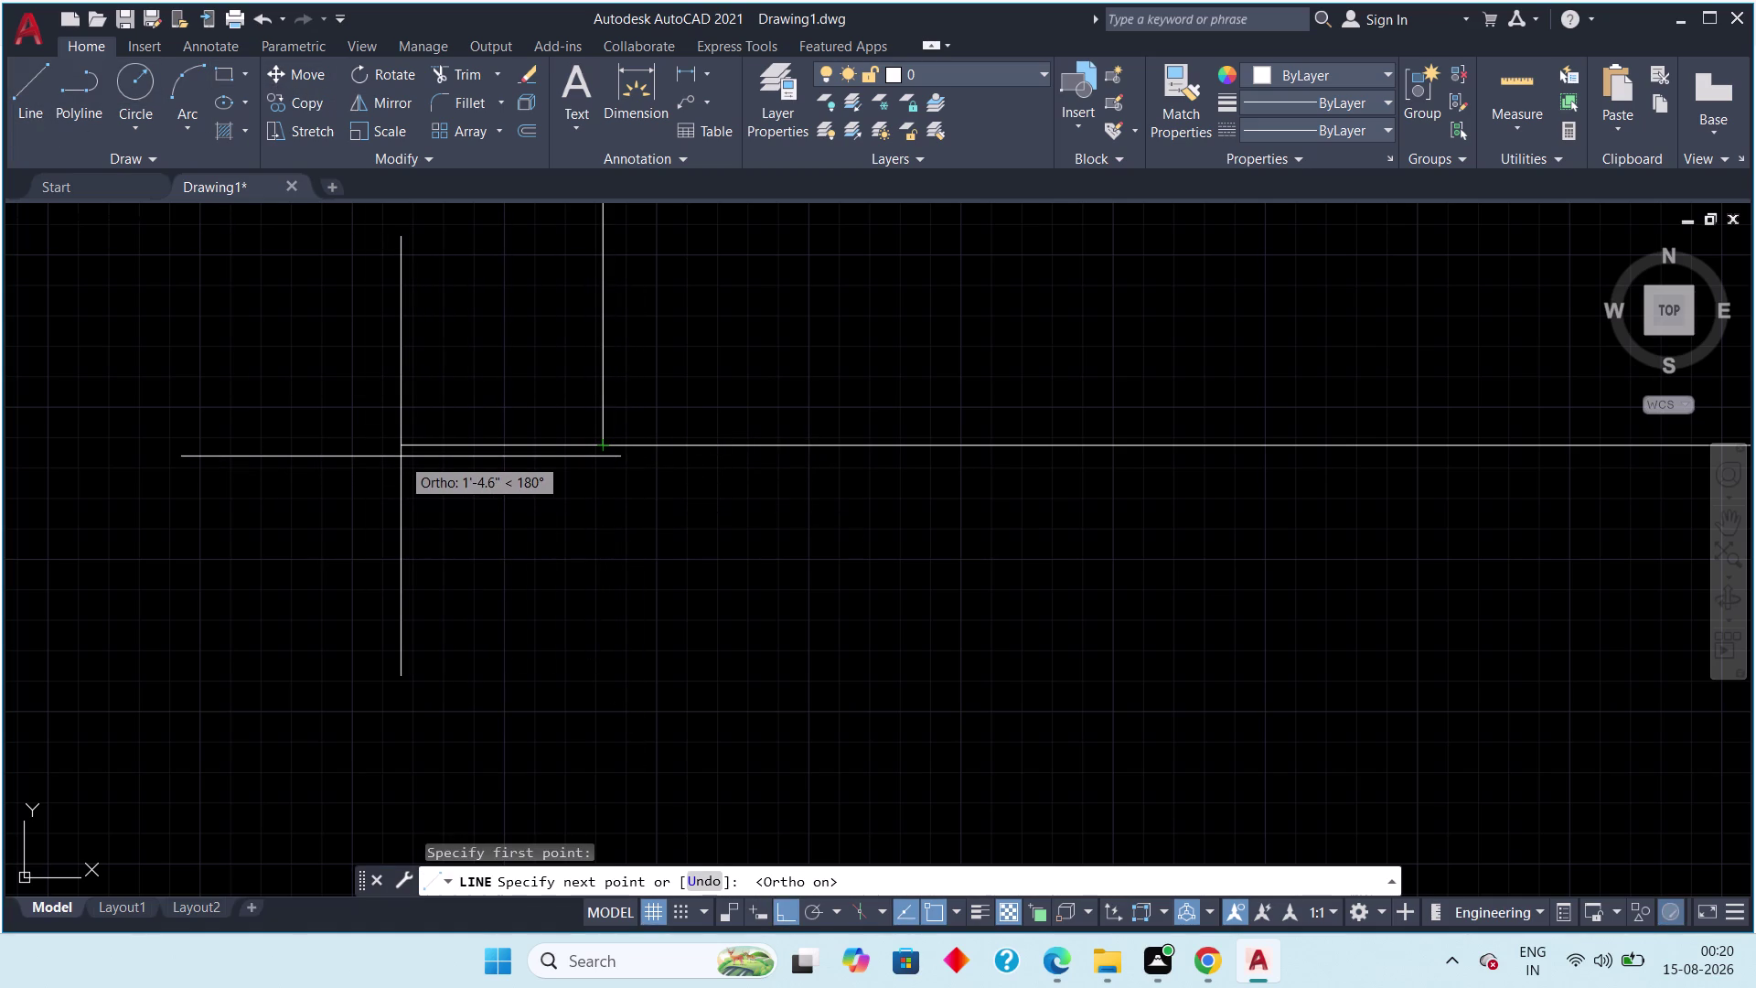
key(2)
key(apostrophe)
key(Return)
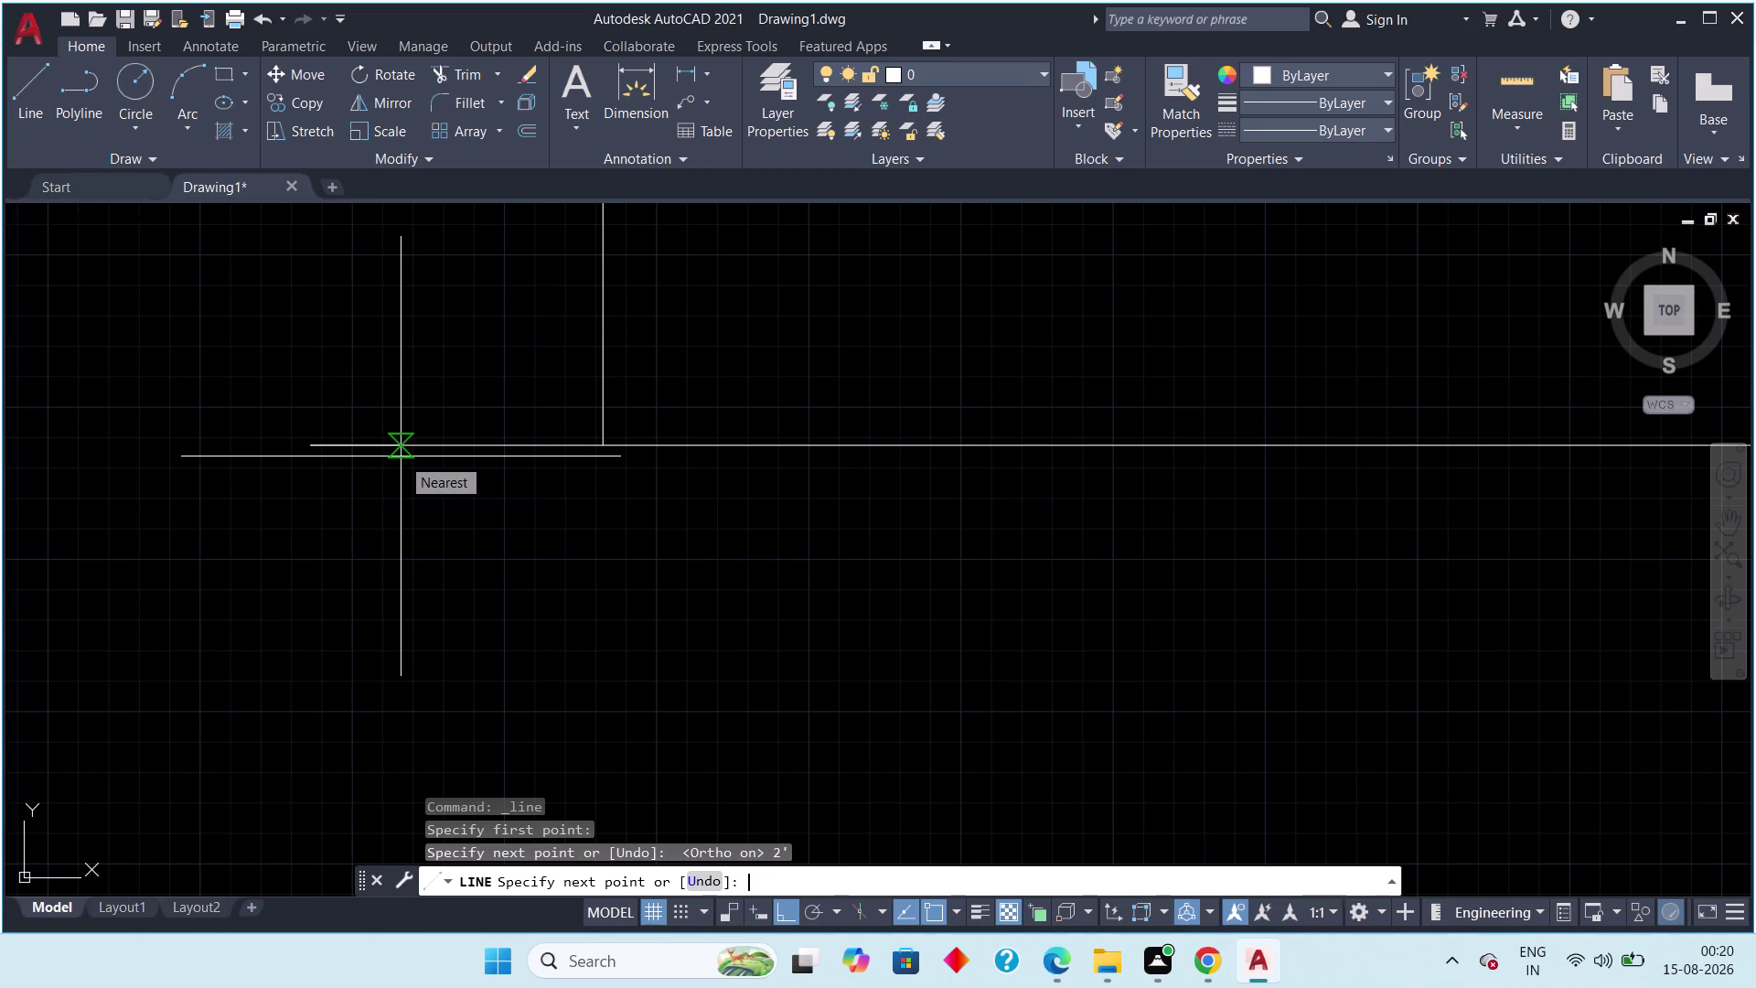
key(Escape)
key(Escape)
scroll(down, 3)
Select the rectangle outline and grab its lower-left corner grip.
middle_drag(537, 534, 571, 650)
click(563, 567)
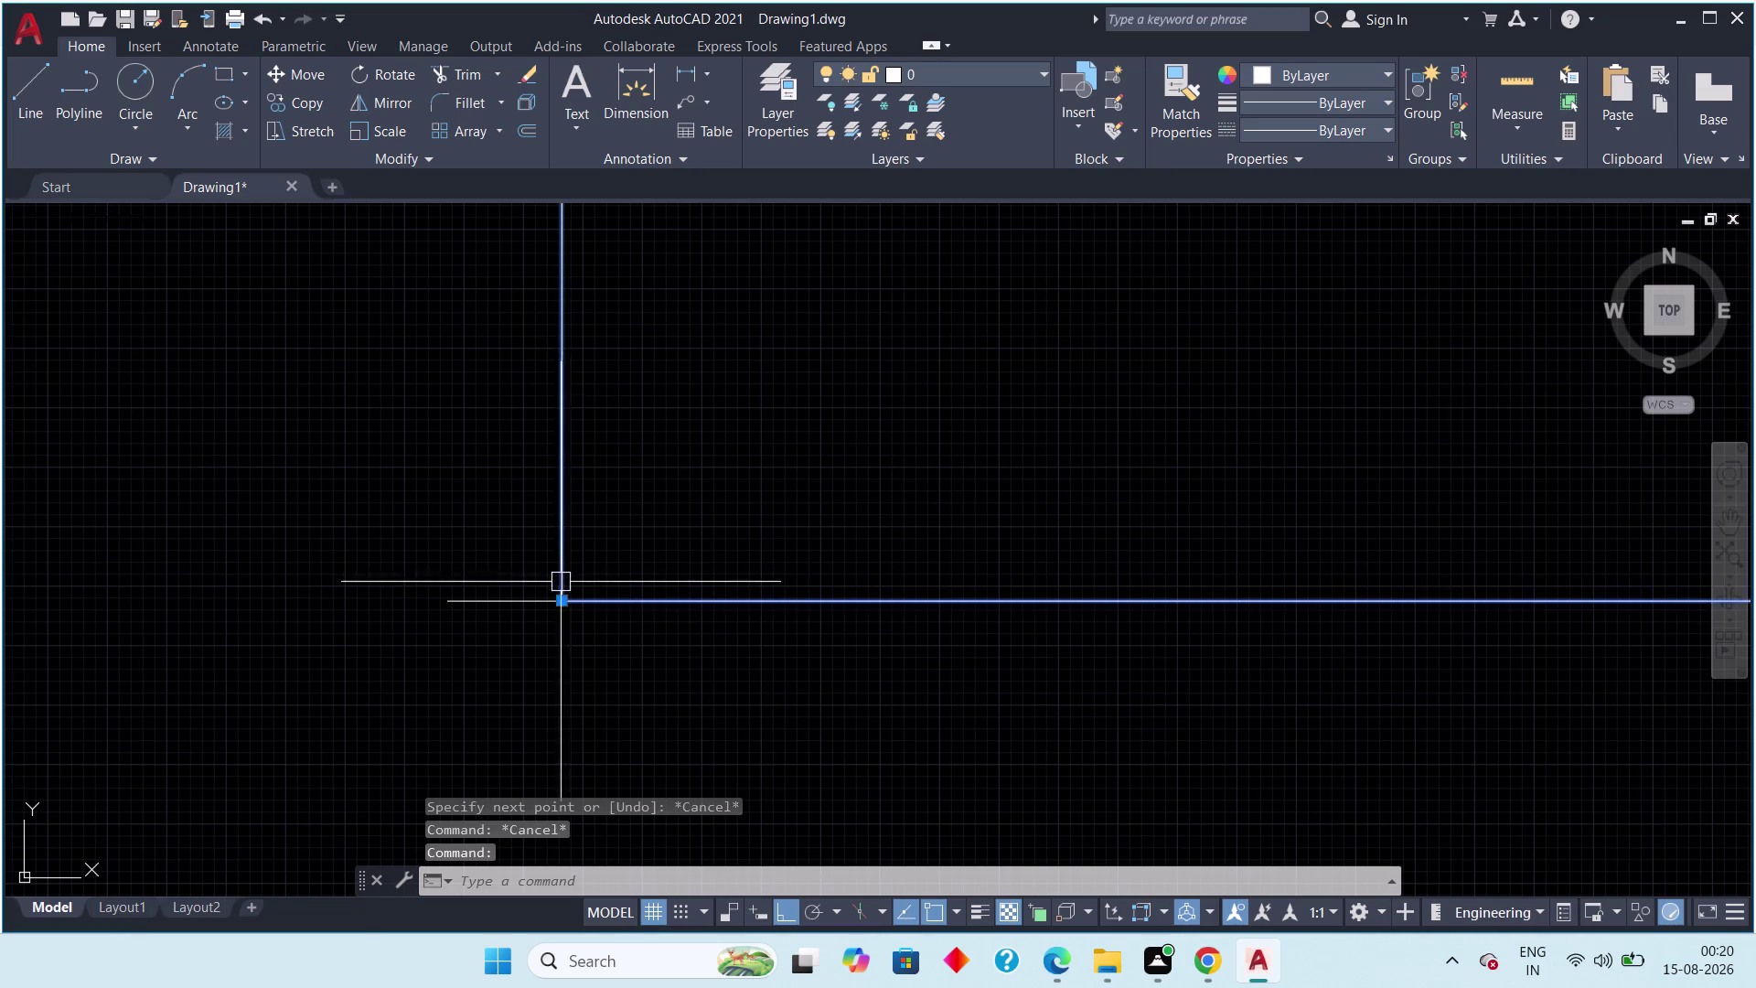
scroll(up, 3)
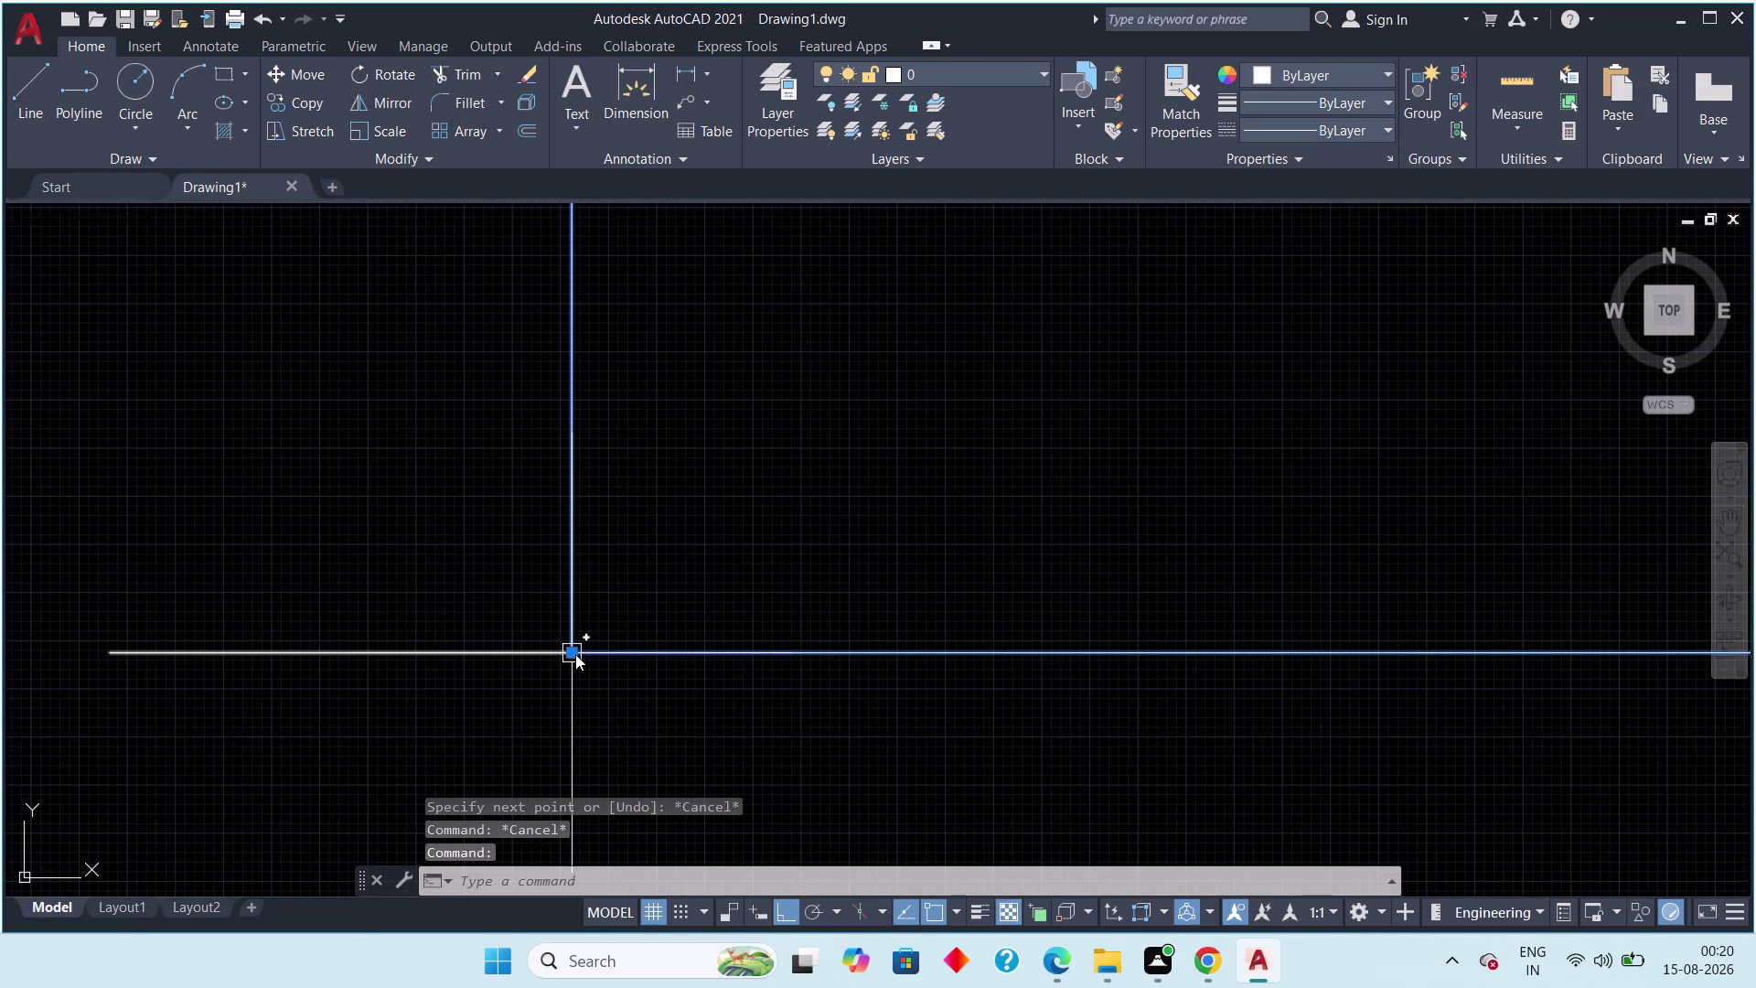
click(575, 654)
Drop the corner on the guide line's left endpoint, slanting the left side.
scroll(down, 3)
scroll(down, 3)
scroll(down, 3)
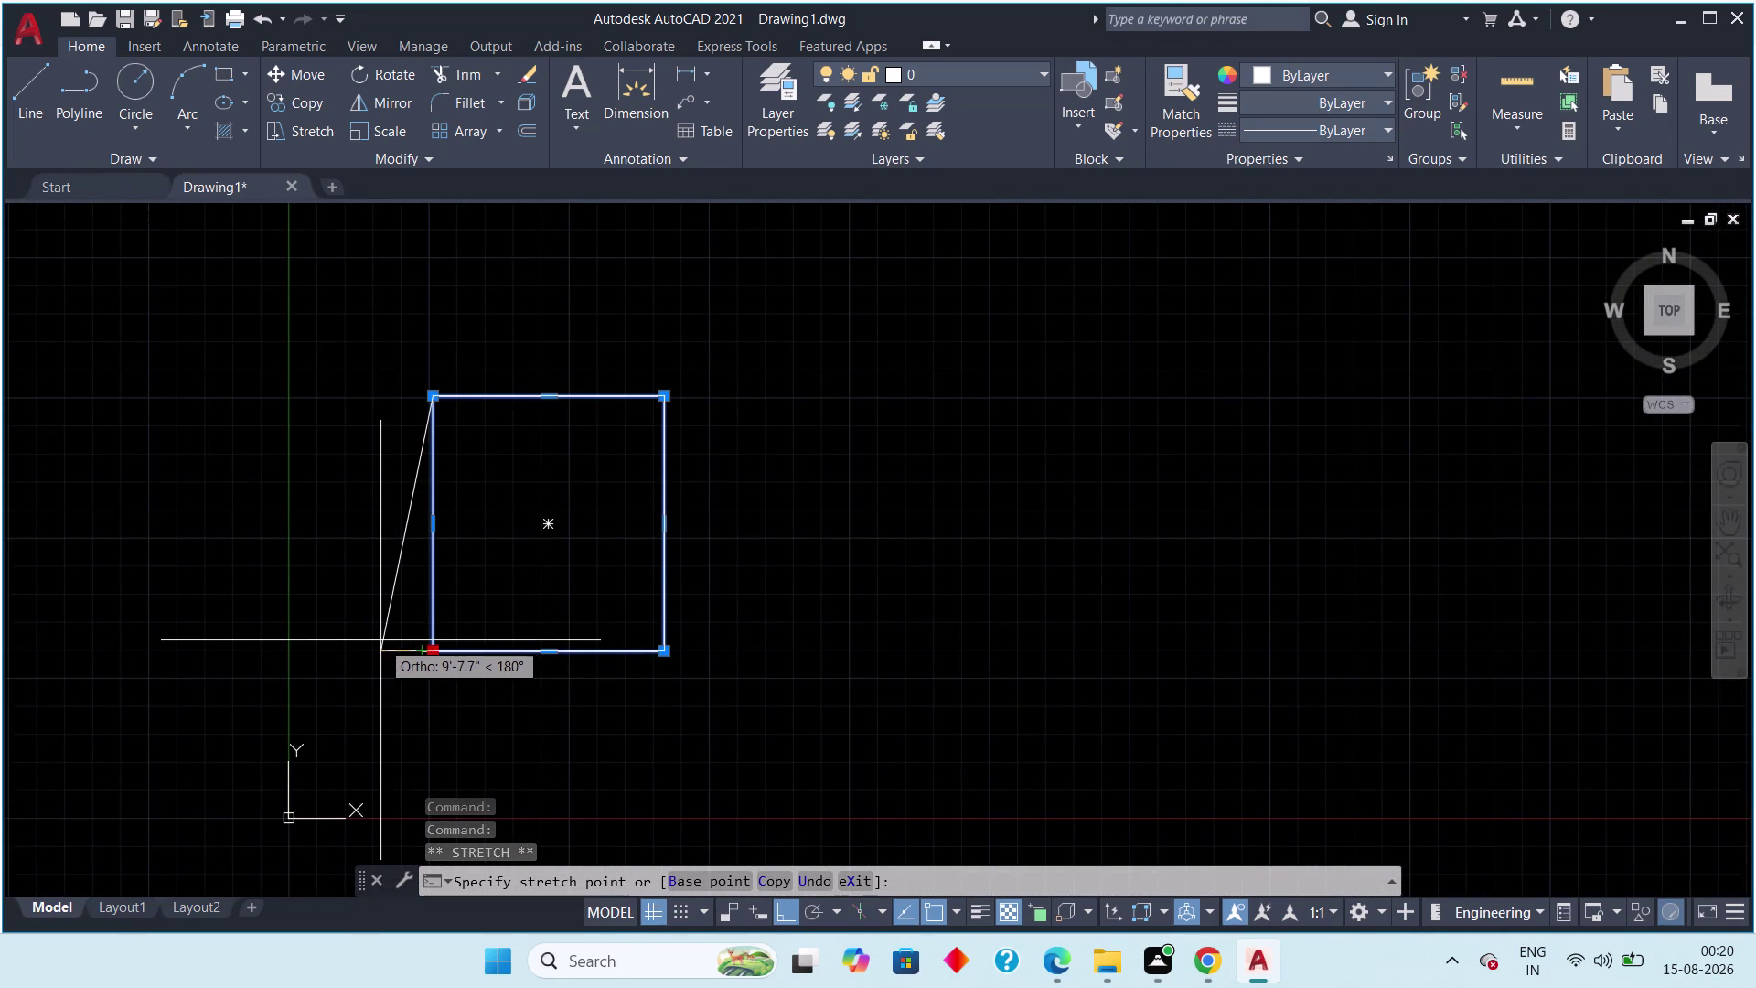
scroll(up, 3)
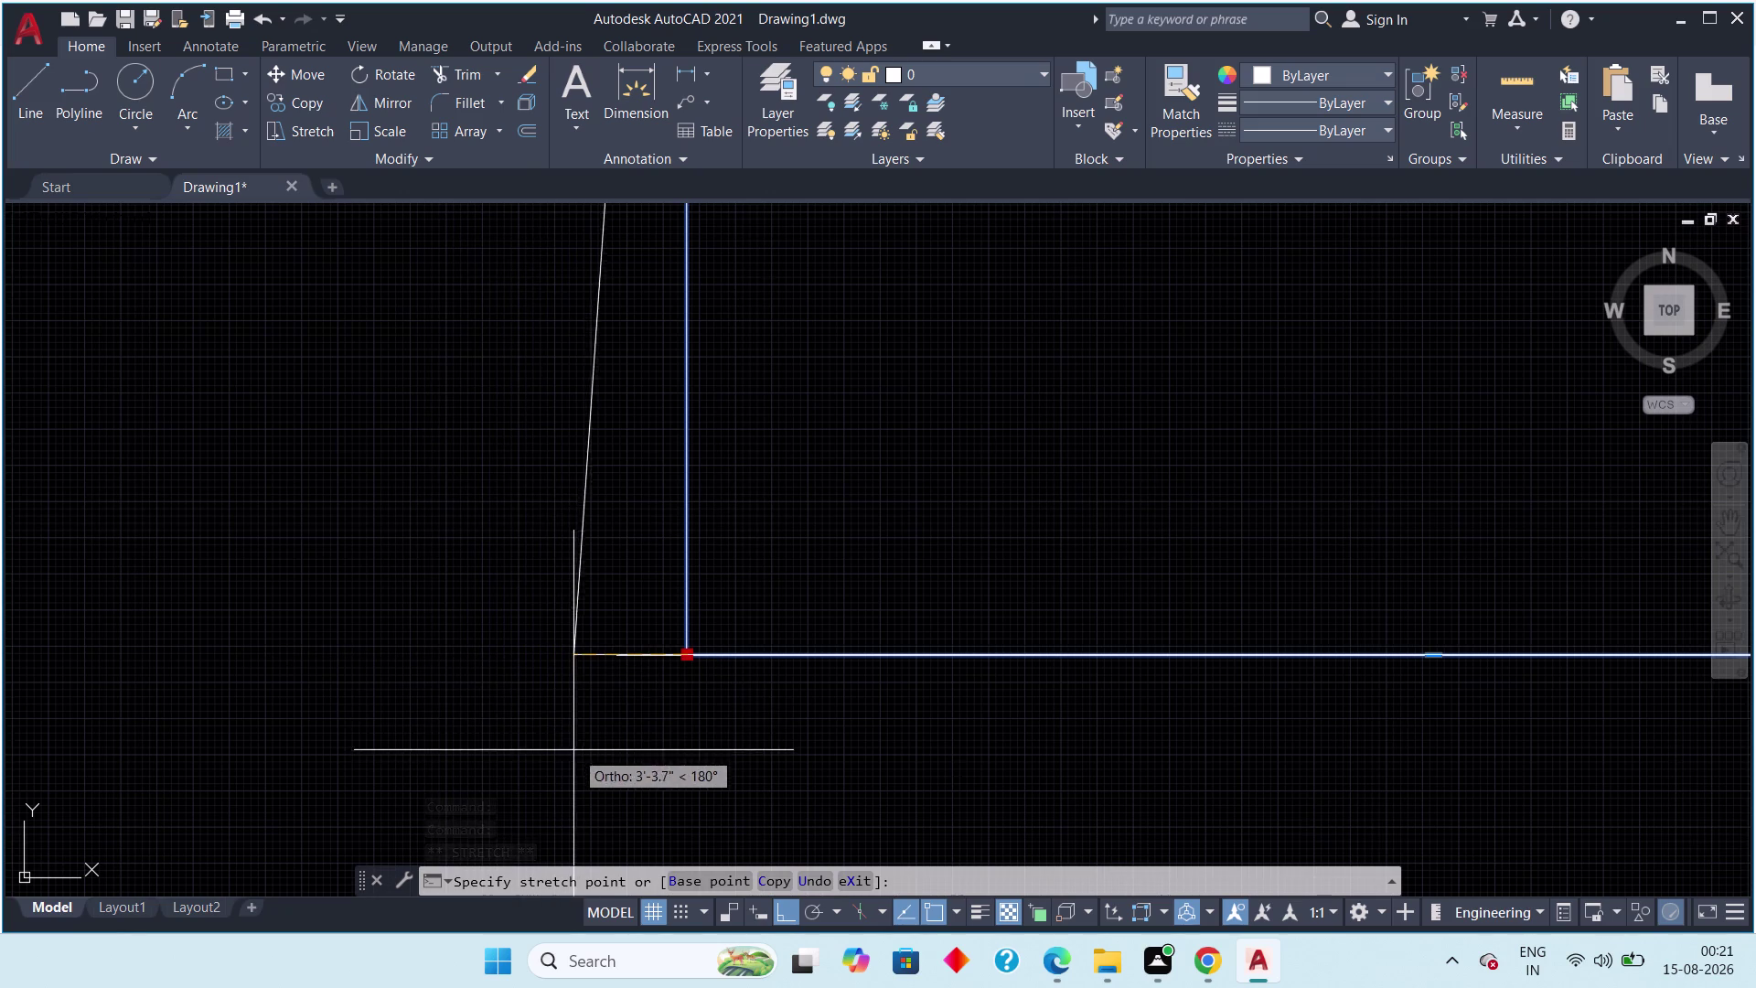
scroll(up, 3)
click(666, 569)
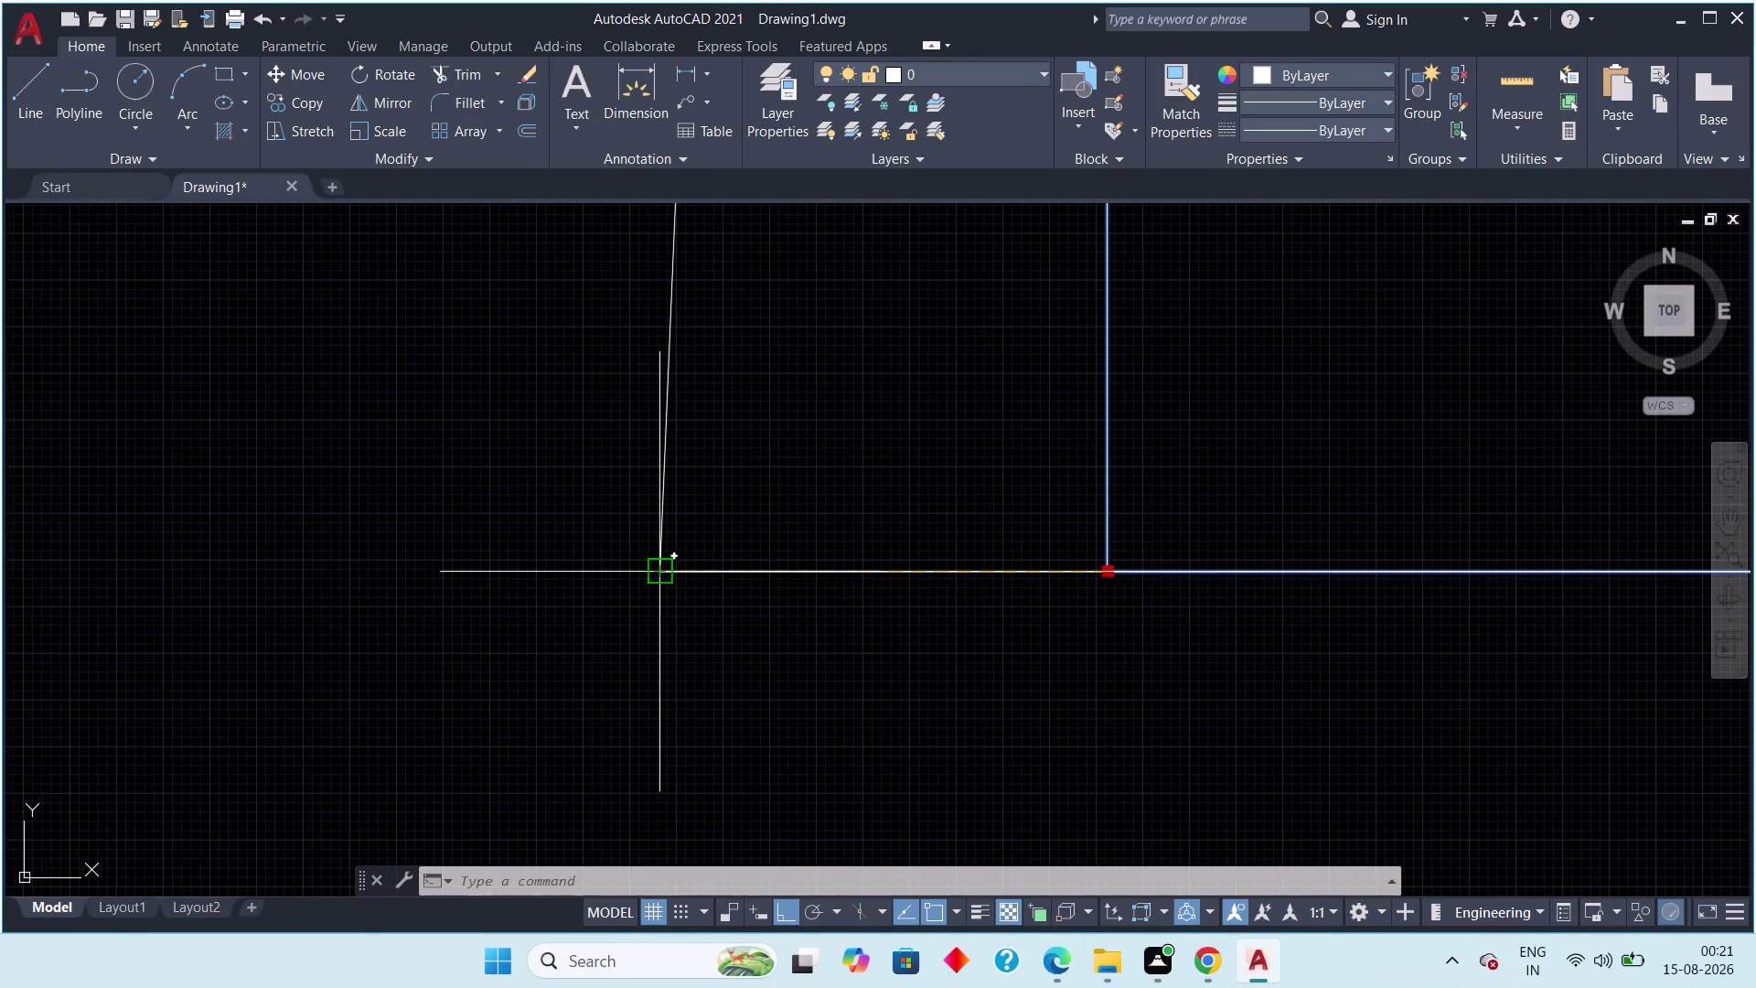
scroll(down, 3)
scroll(down, 3)
middle_drag(1022, 530, 709, 705)
scroll(down, 3)
key(Escape)
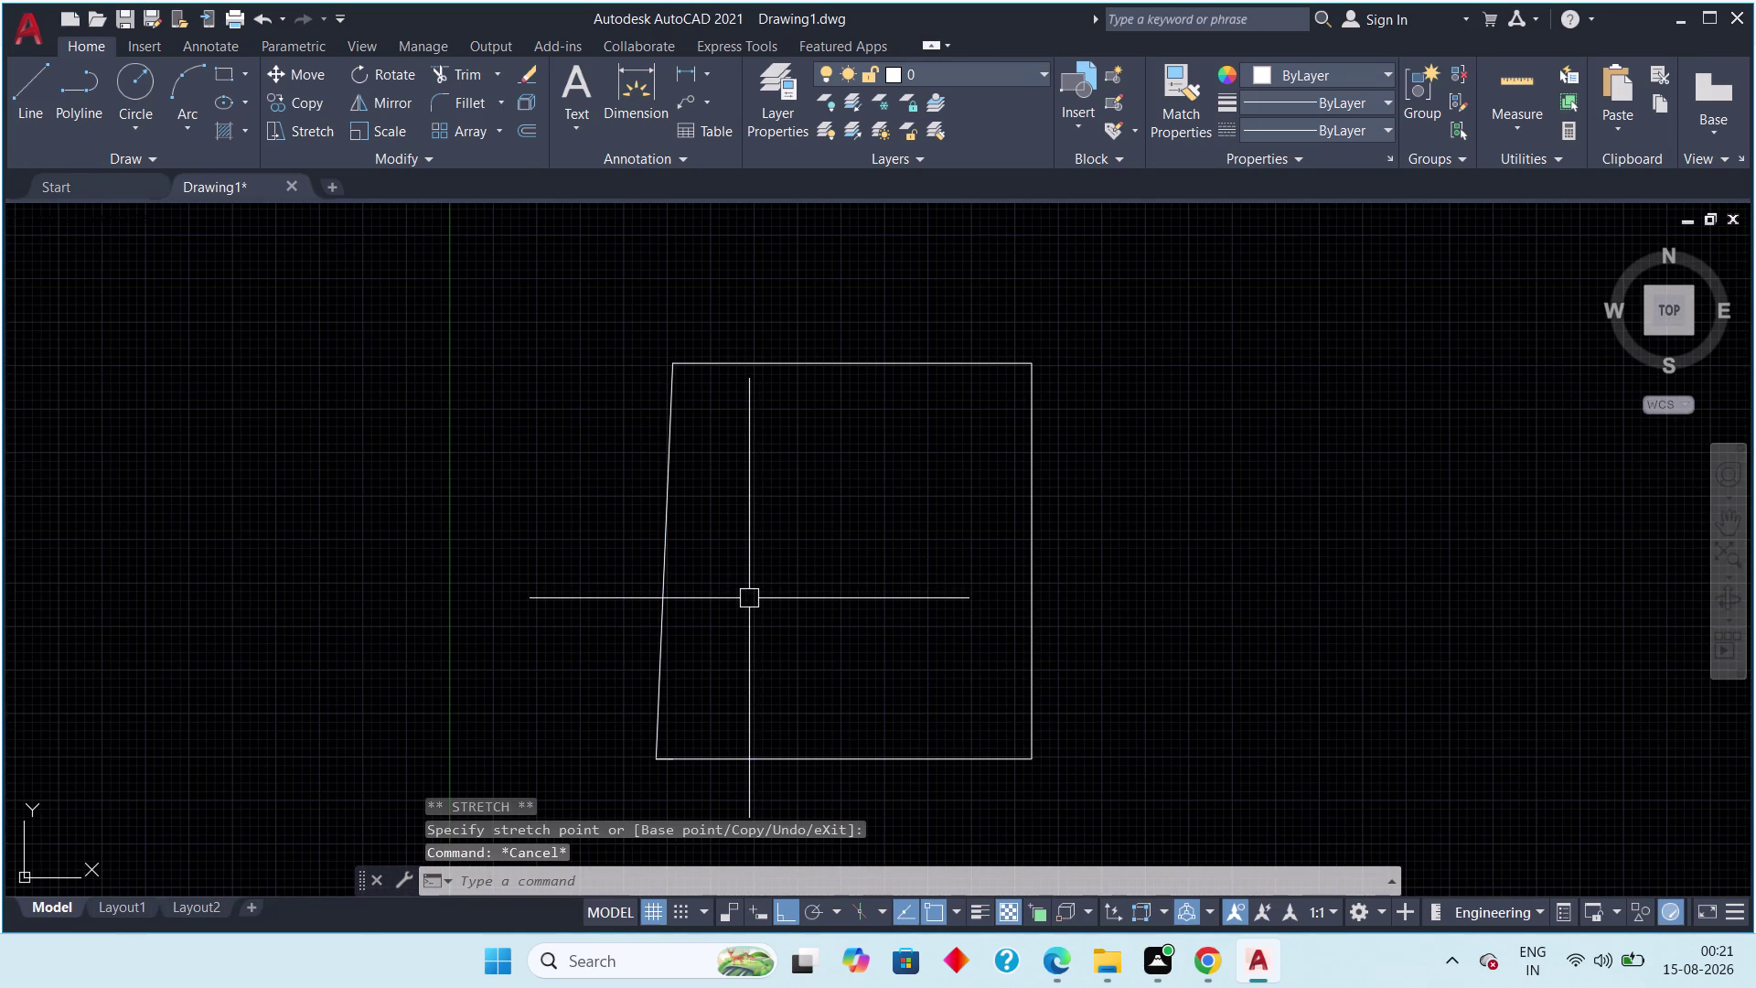